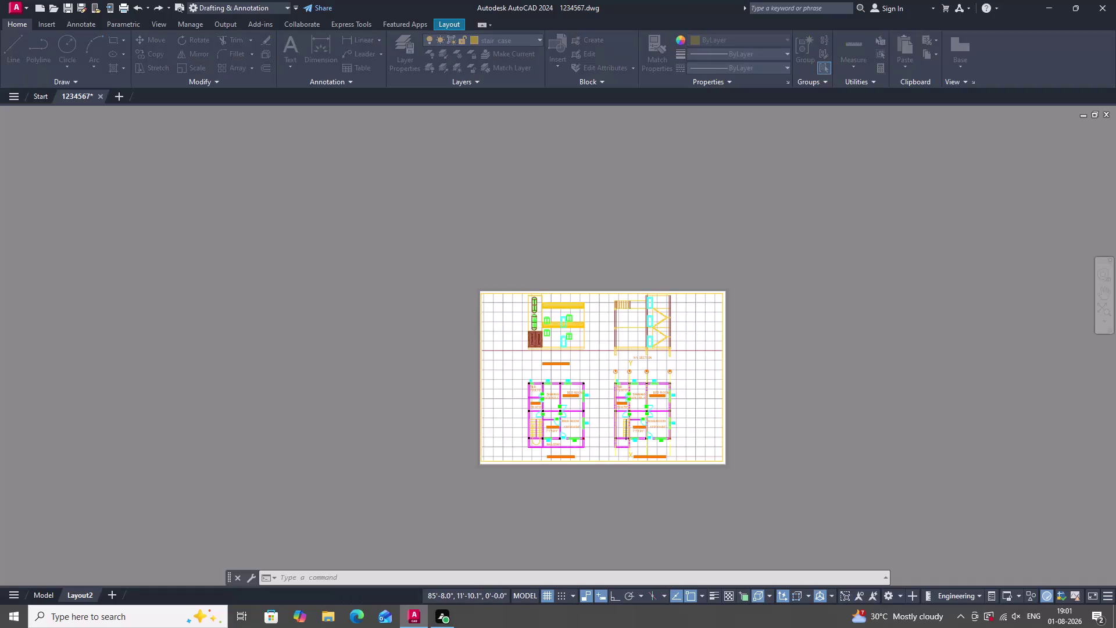
Preview the Layout2 plot, cancel printing, and return to model space.
click(378, 463)
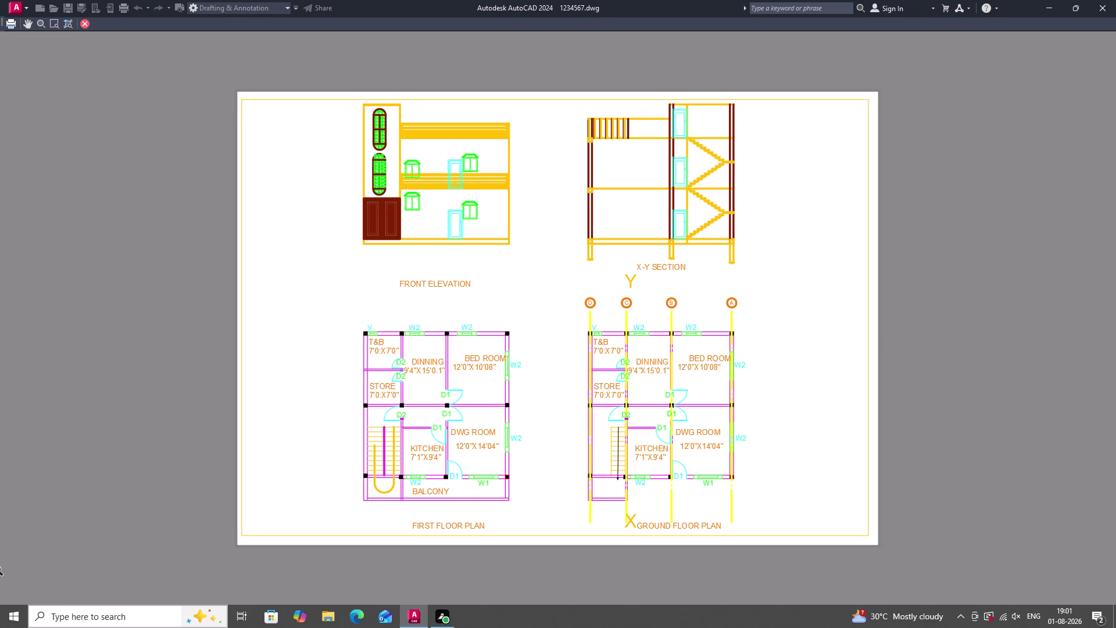
key(Escape)
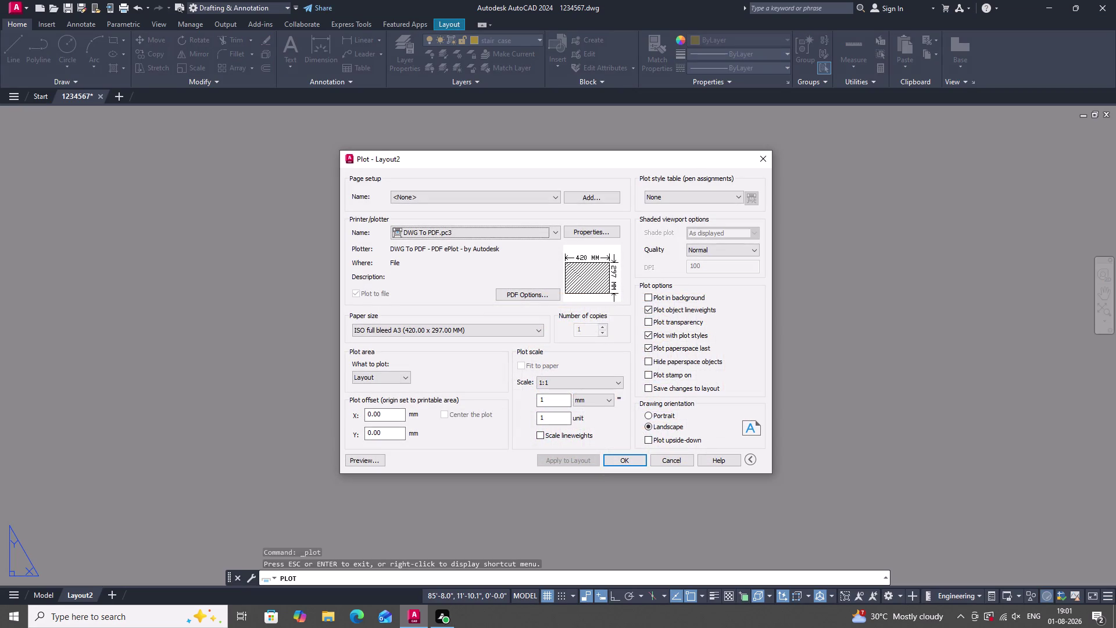
click(765, 155)
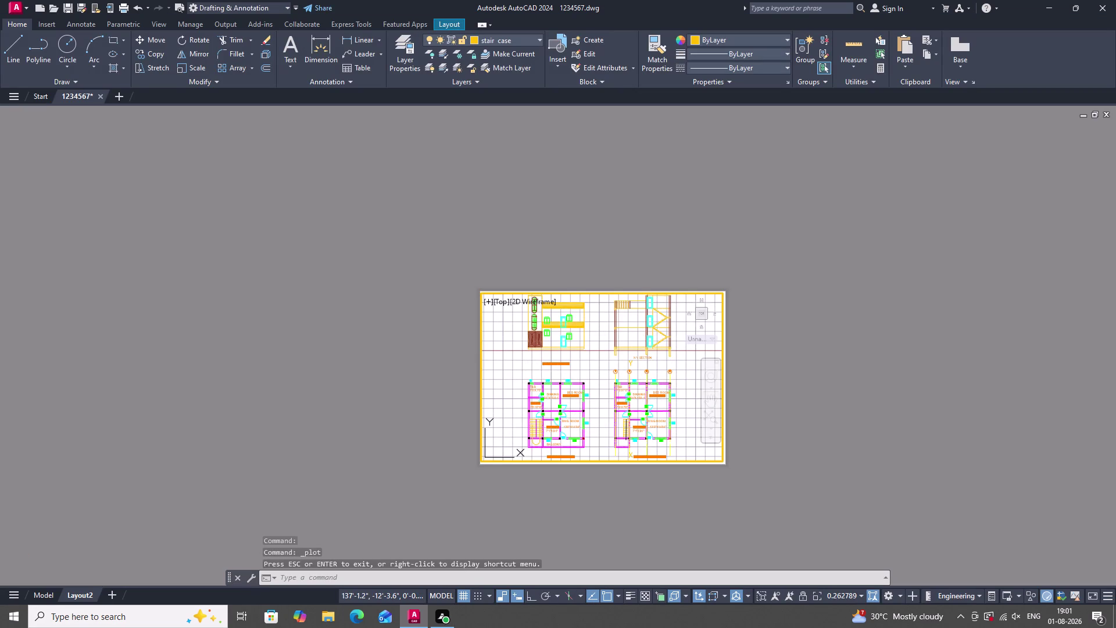
click(45, 592)
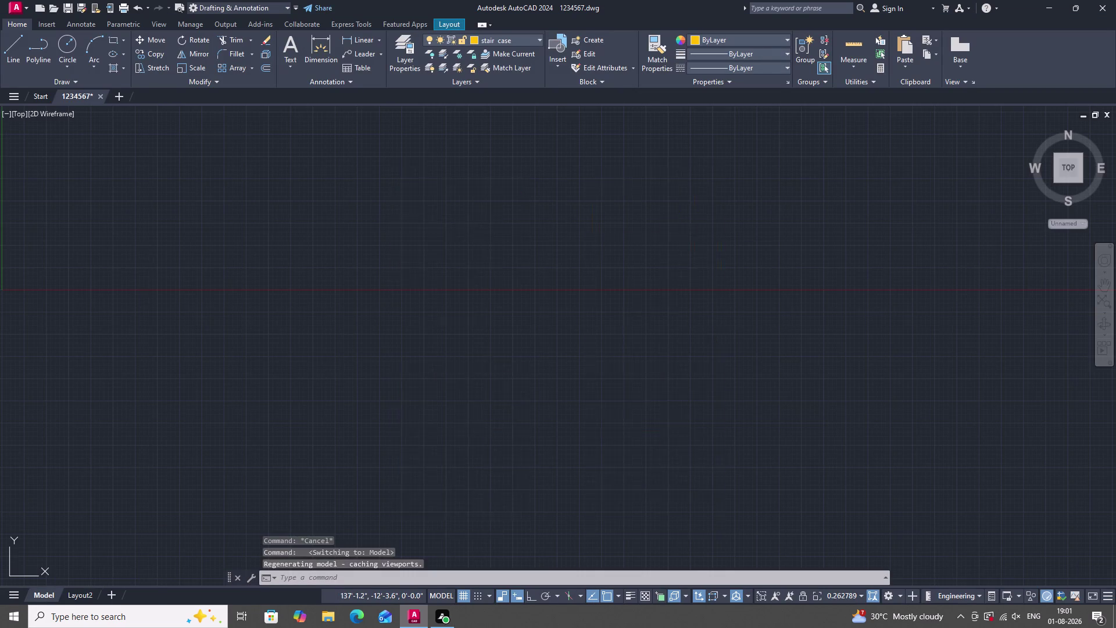
Open the Layer Properties Manager and select the DOOR layer.
click(407, 58)
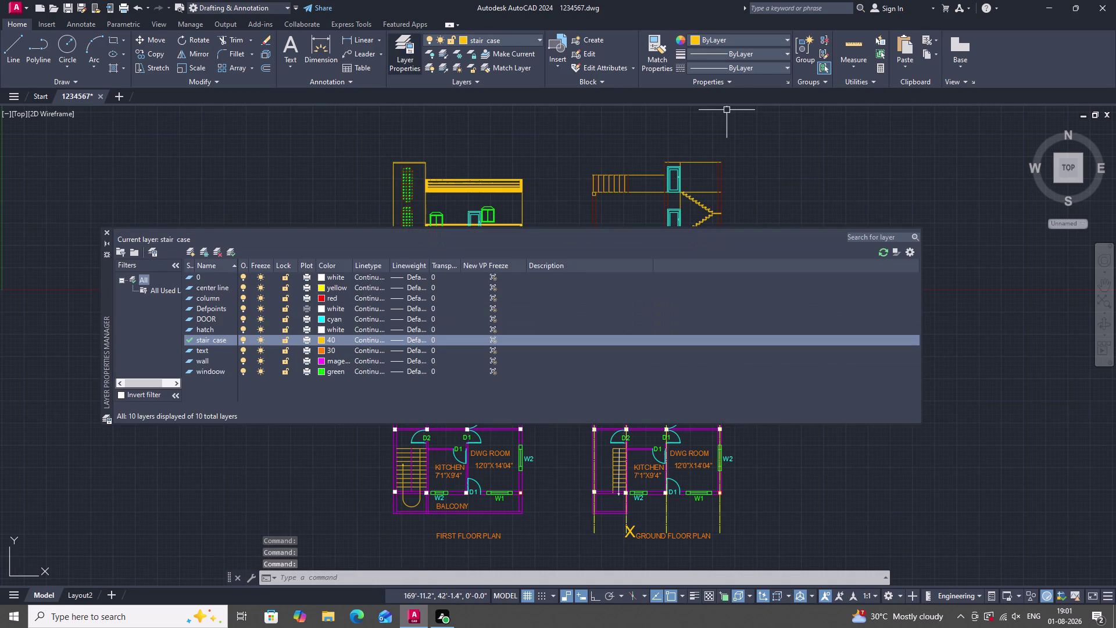
scroll(down, 3)
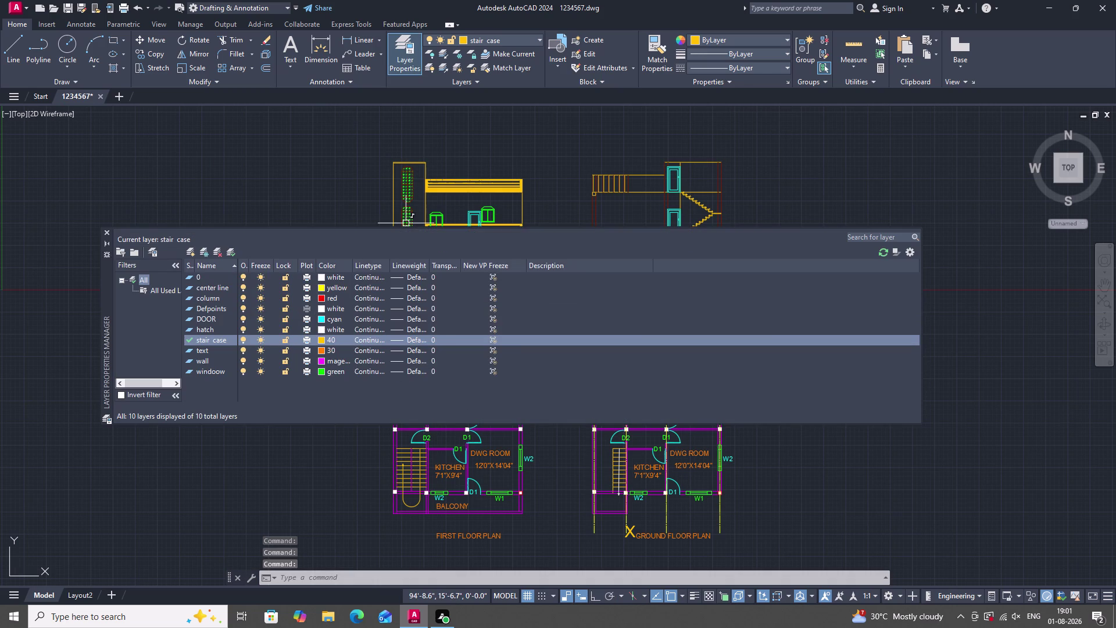
scroll(down, 3)
scroll(up, 3)
scroll(up, 3)
scroll(up, 3)
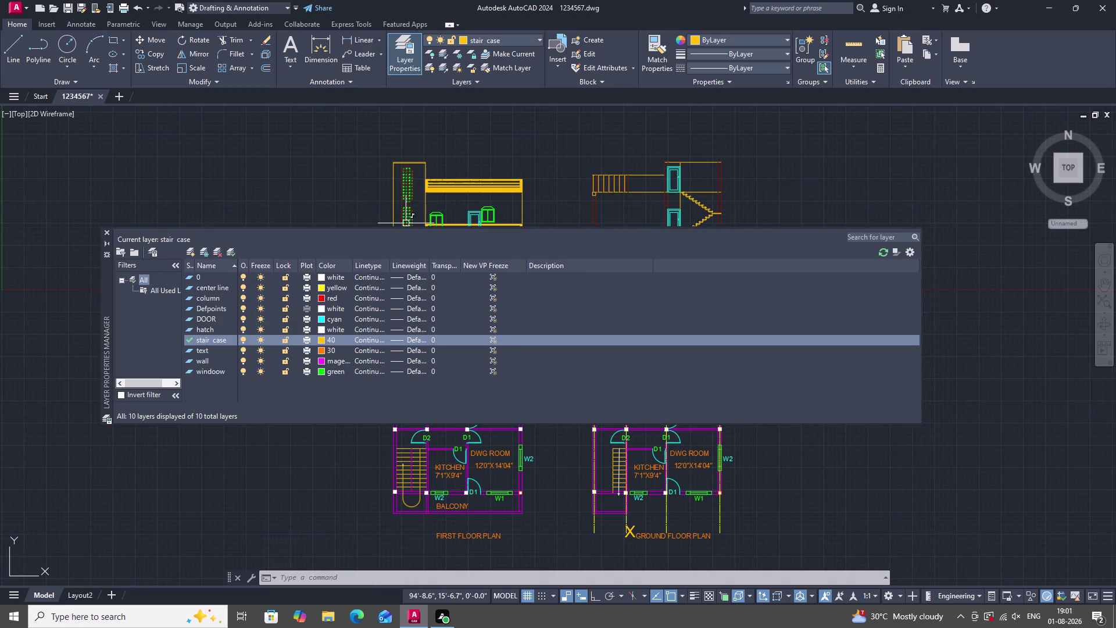
click(304, 319)
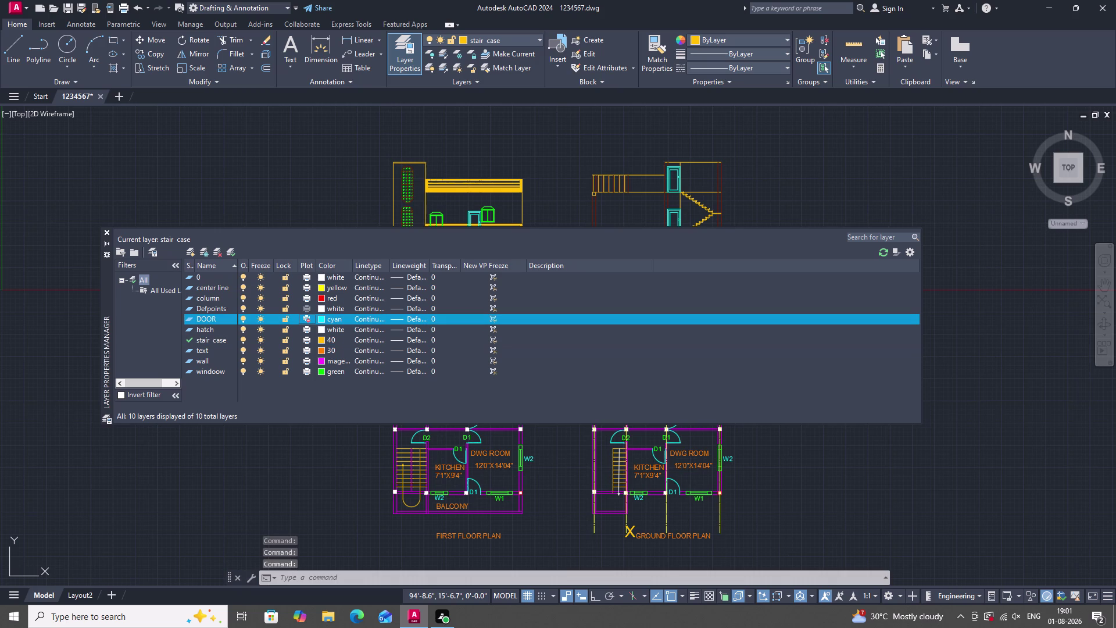
click(306, 319)
scroll(down, 3)
scroll(up, 3)
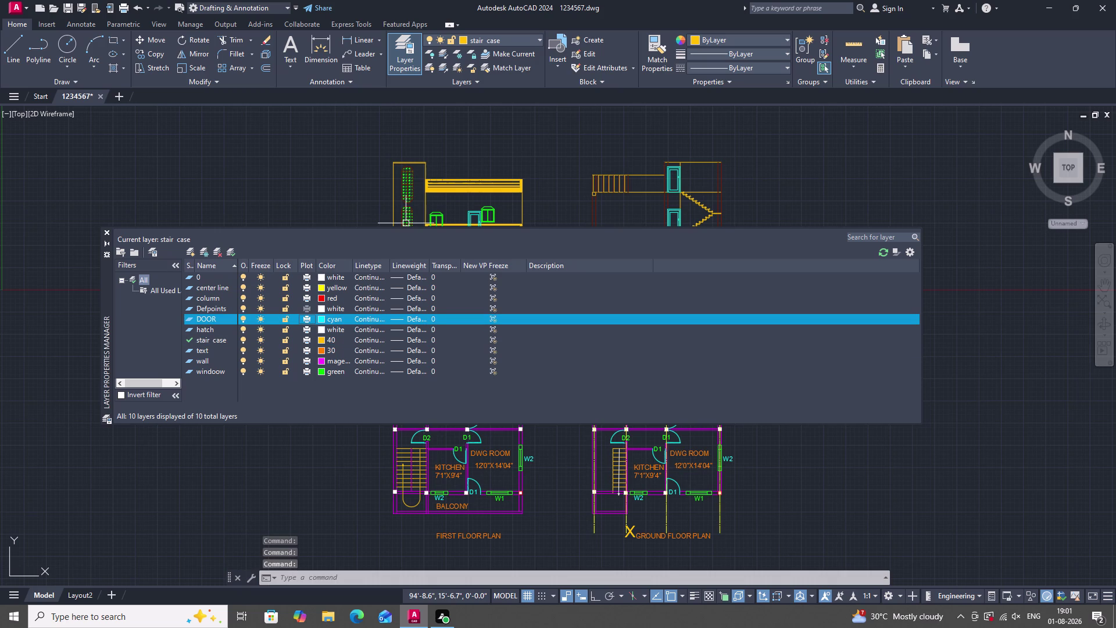
Review layers 0, center line and column, then close the layer manager.
click(306, 276)
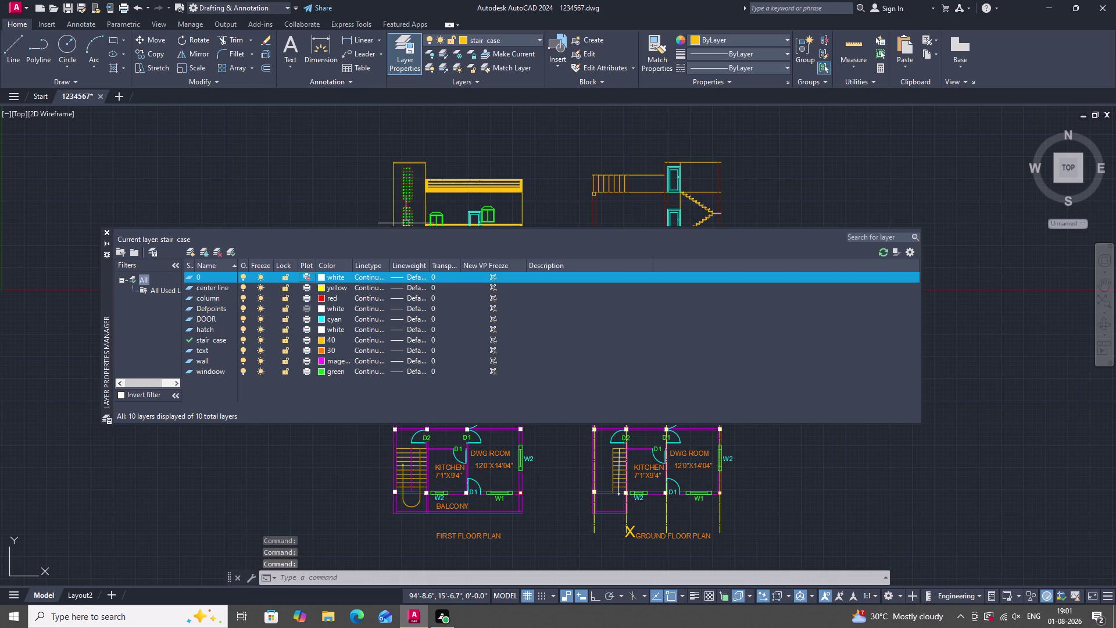
click(306, 287)
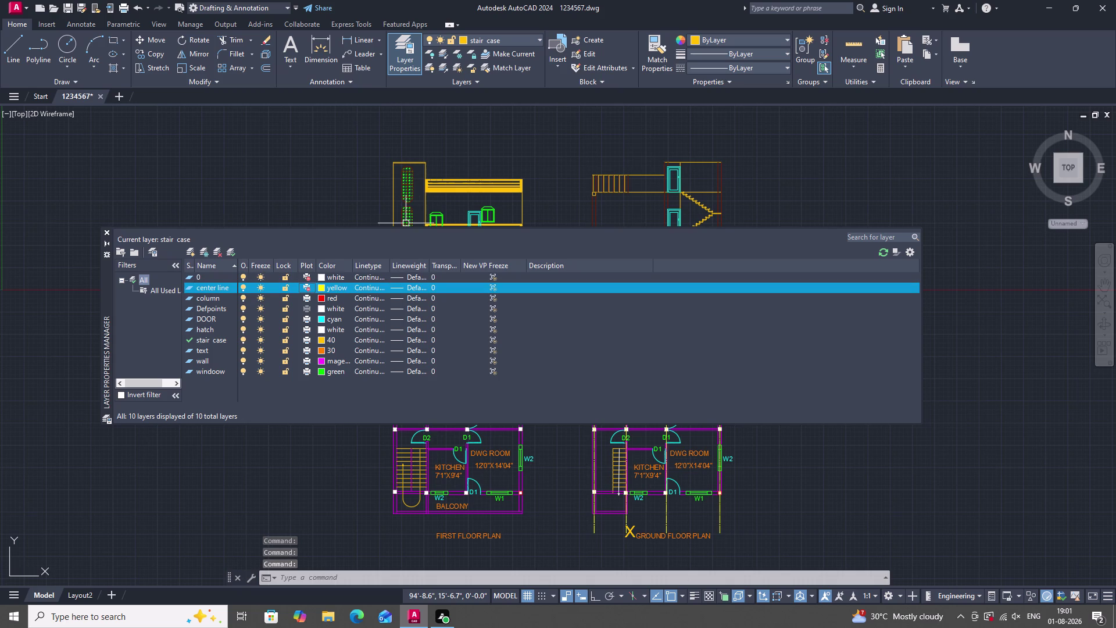
click(305, 283)
click(308, 294)
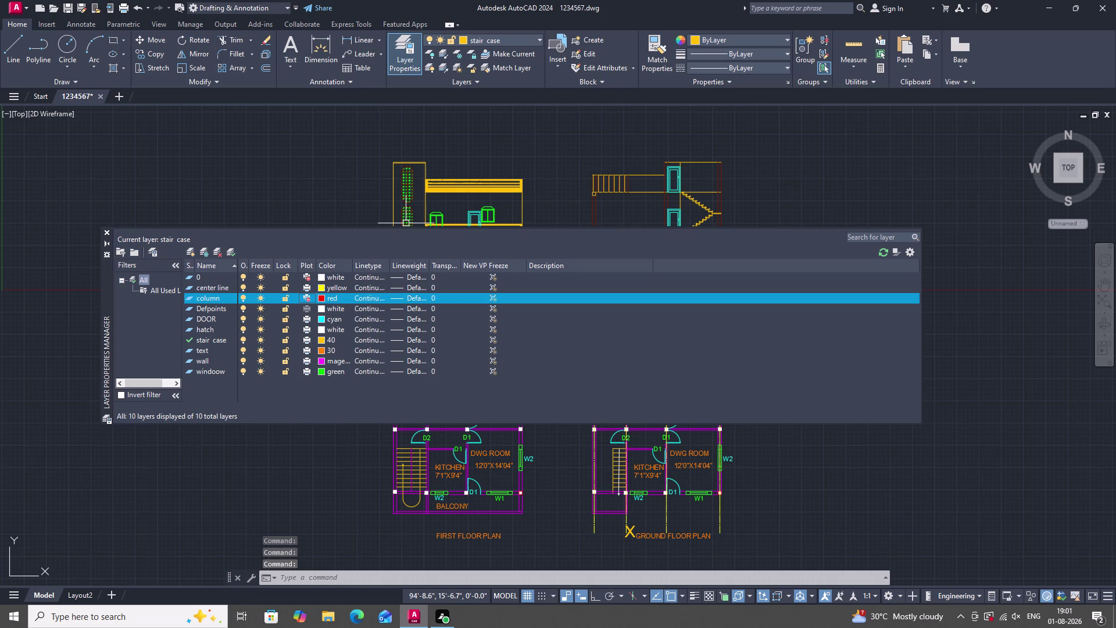
click(306, 297)
scroll(down, 3)
scroll(up, 3)
scroll(down, 3)
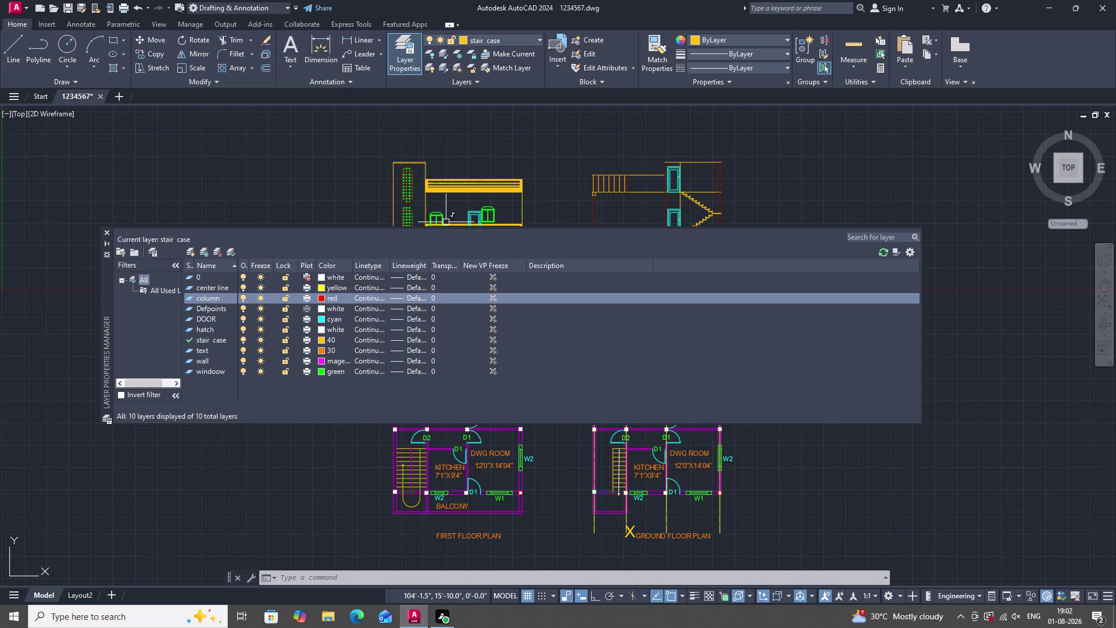
click(493, 286)
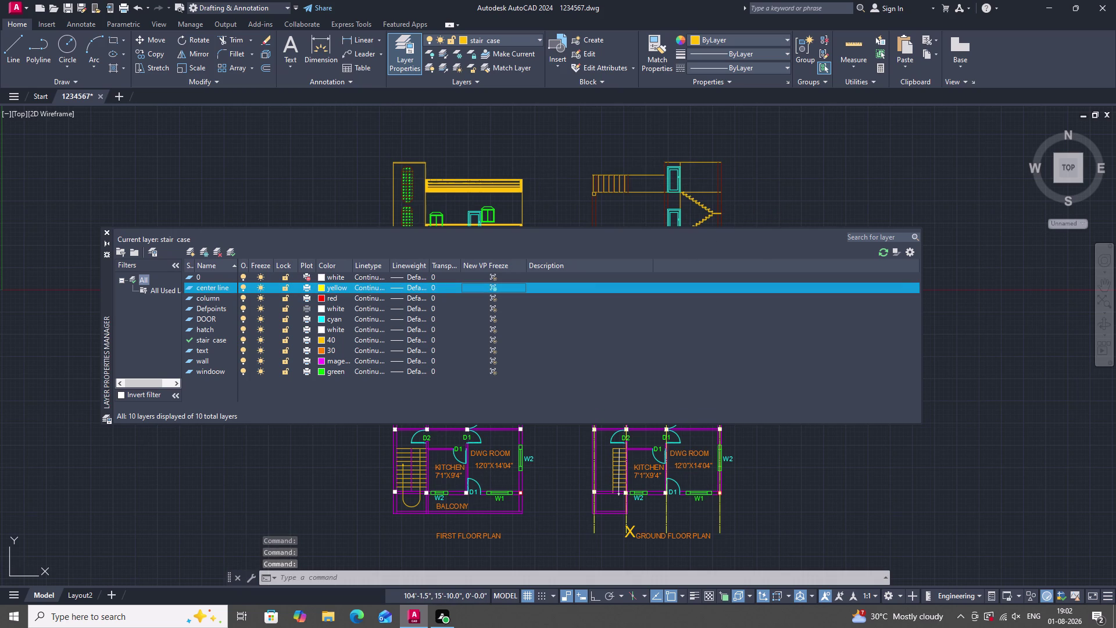
click(493, 286)
scroll(down, 3)
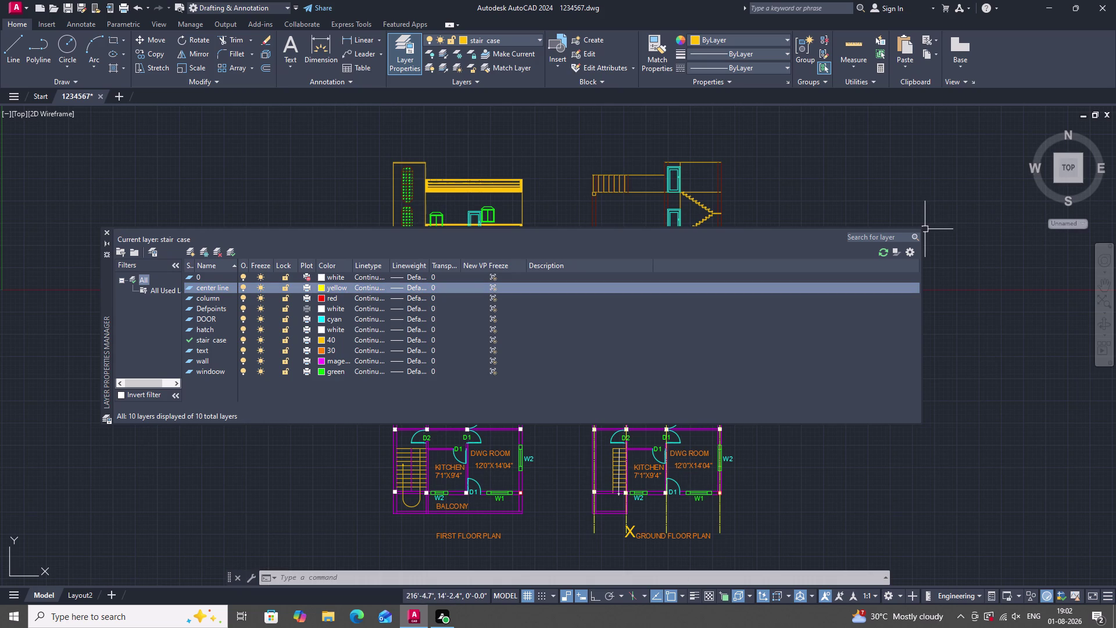
click(105, 231)
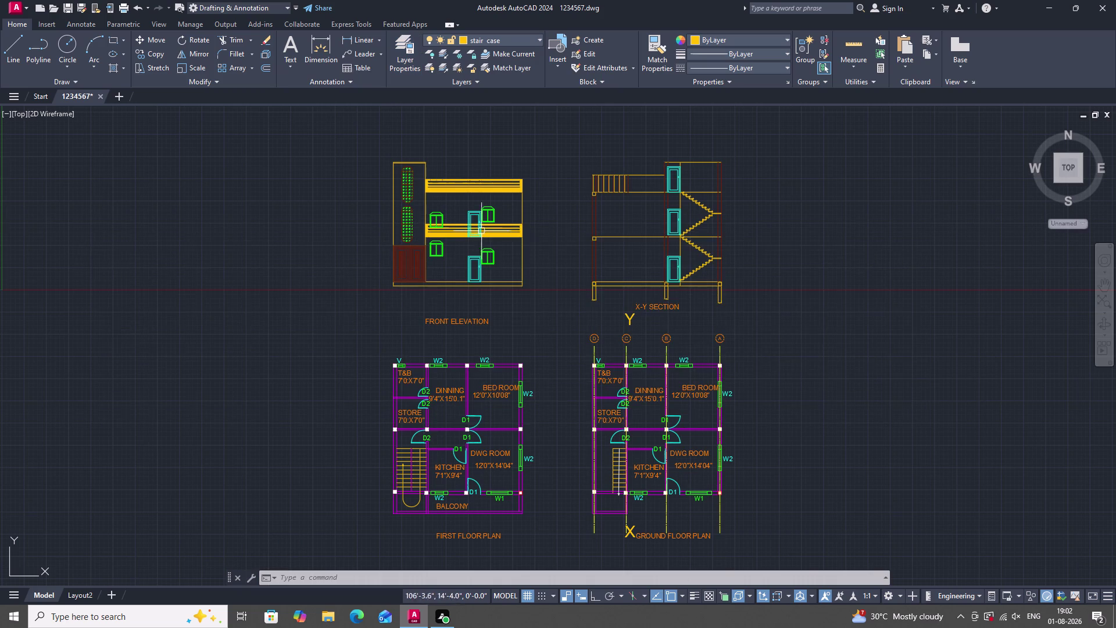
Set the elevation's floor slab bands to ByLayer lineweight.
scroll(up, 3)
scroll(up, 3)
drag(480, 321, 475, 314)
click(409, 223)
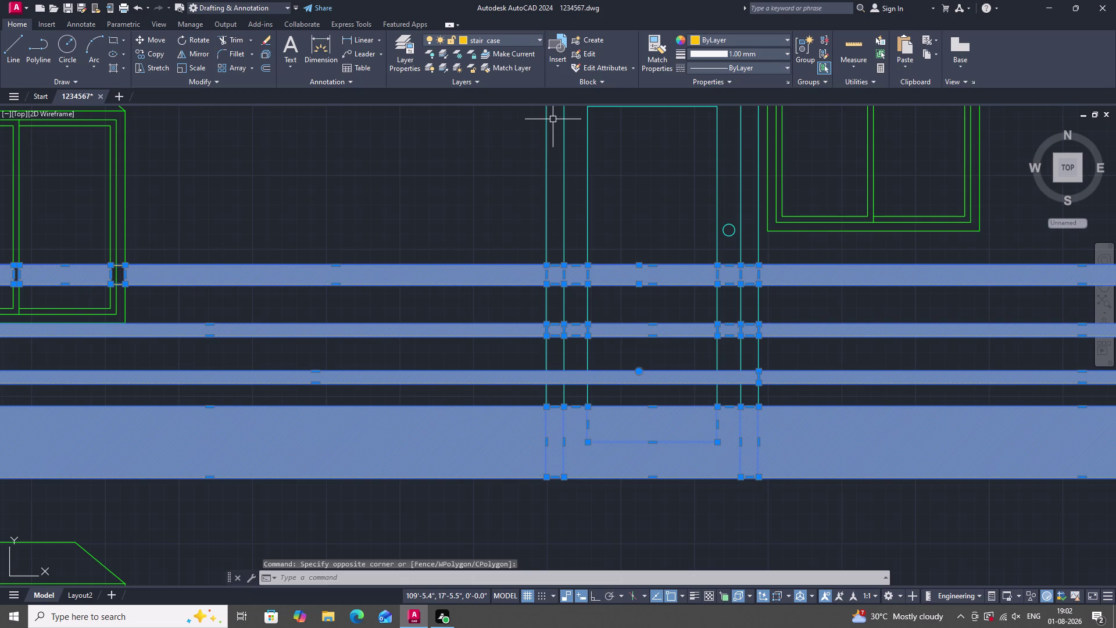
click(757, 52)
scroll(up, 3)
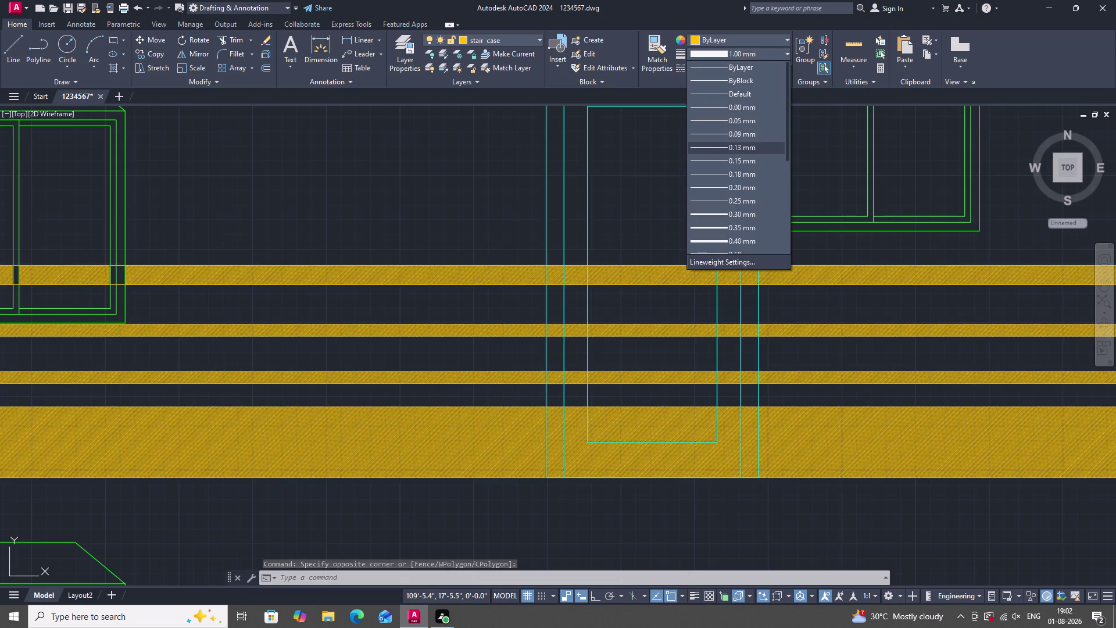
scroll(up, 3)
click(747, 68)
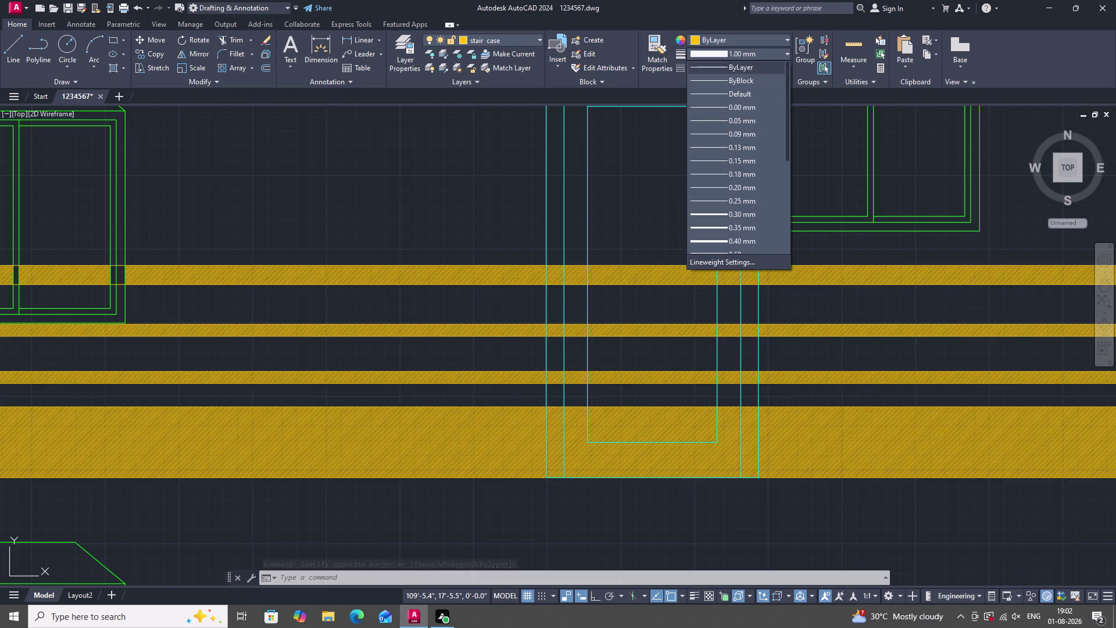
scroll(down, 3)
scroll(up, 3)
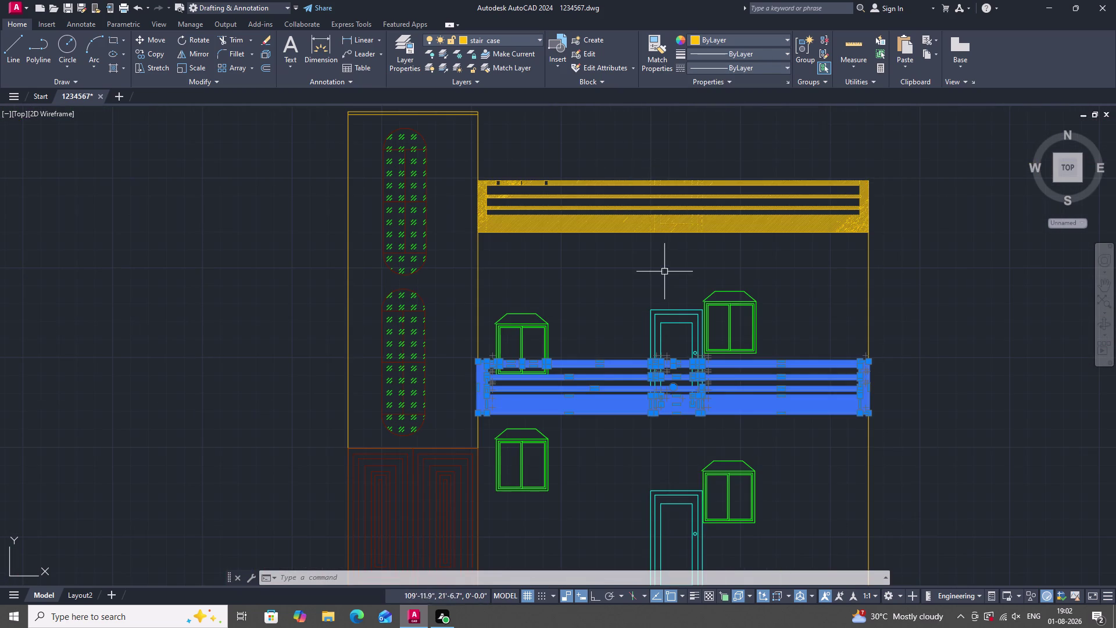
Set the roof slab band to ByLayer lineweight and clear the selection.
drag(666, 271, 666, 261)
click(609, 133)
click(760, 54)
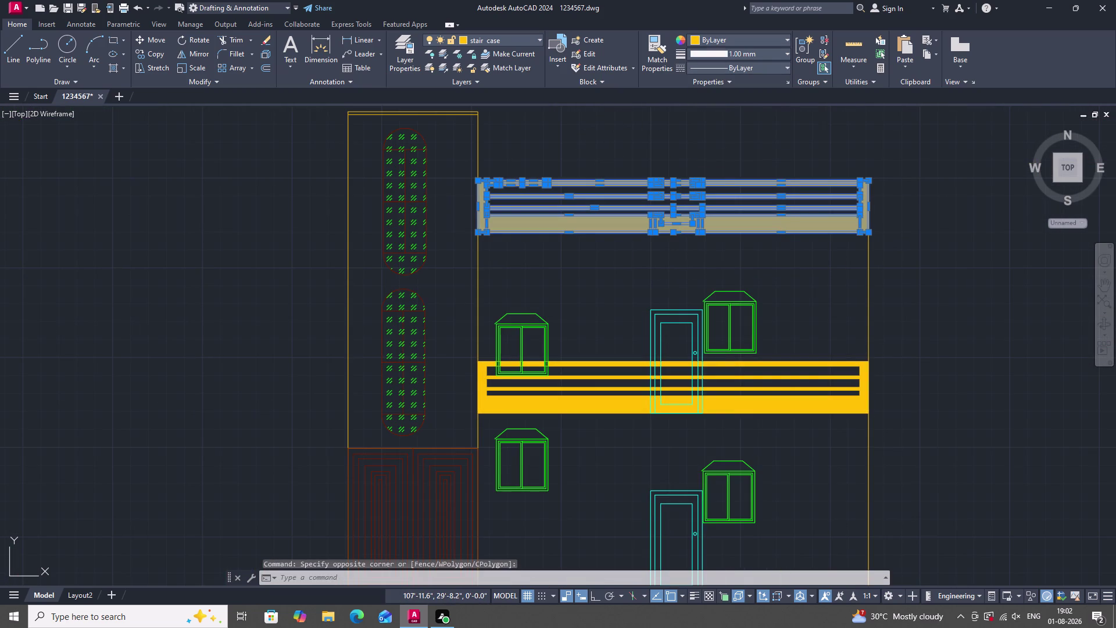
scroll(up, 3)
double_click(747, 66)
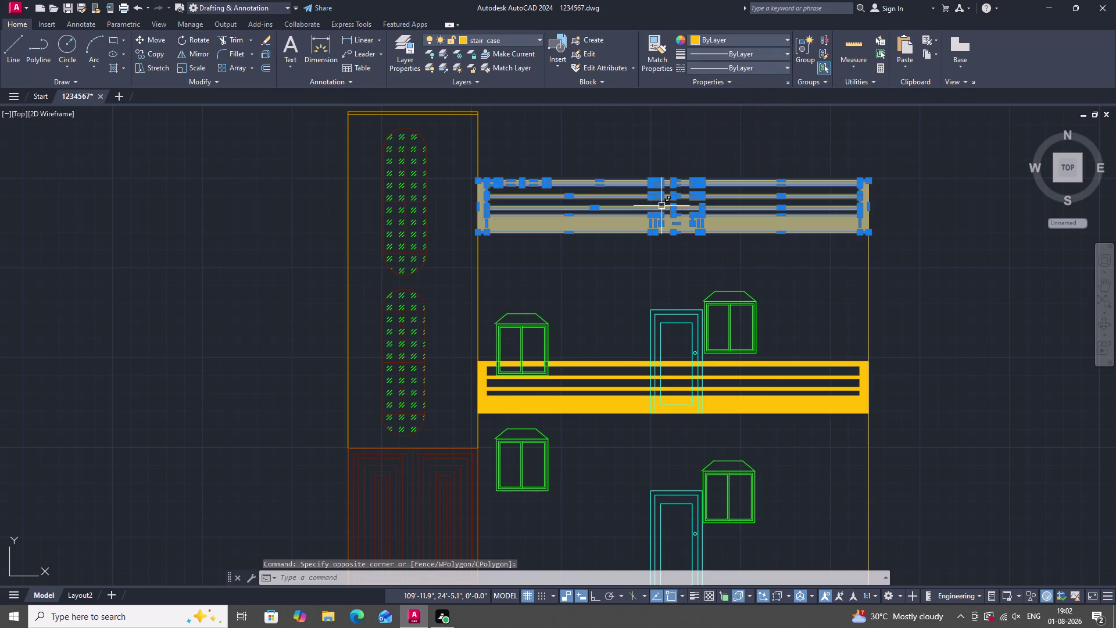
scroll(down, 3)
key(Escape)
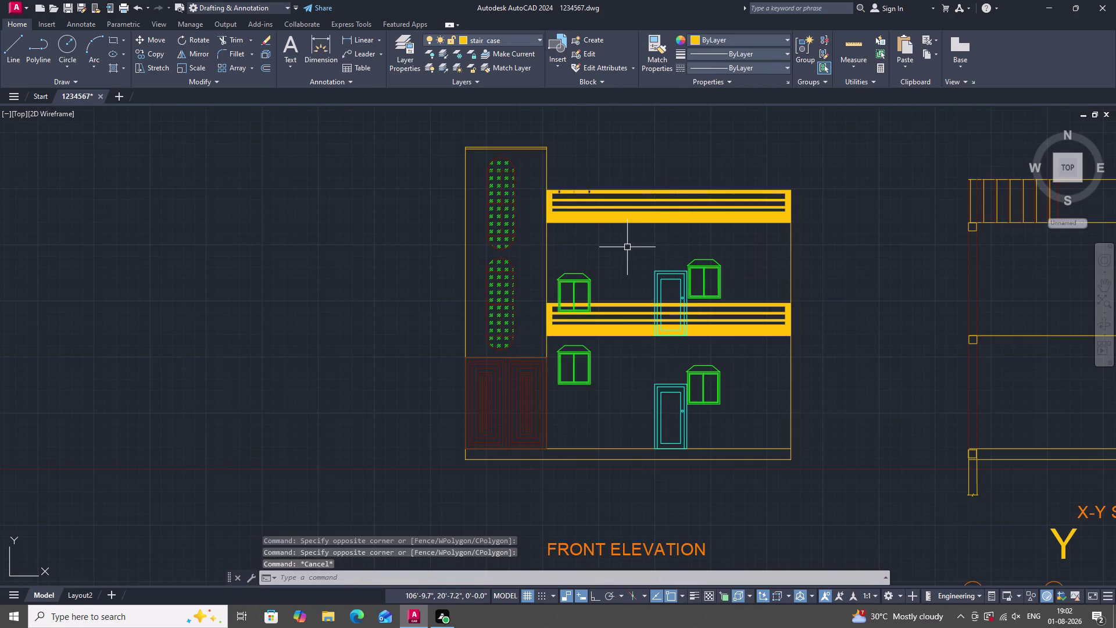
scroll(down, 3)
scroll(down, 3)
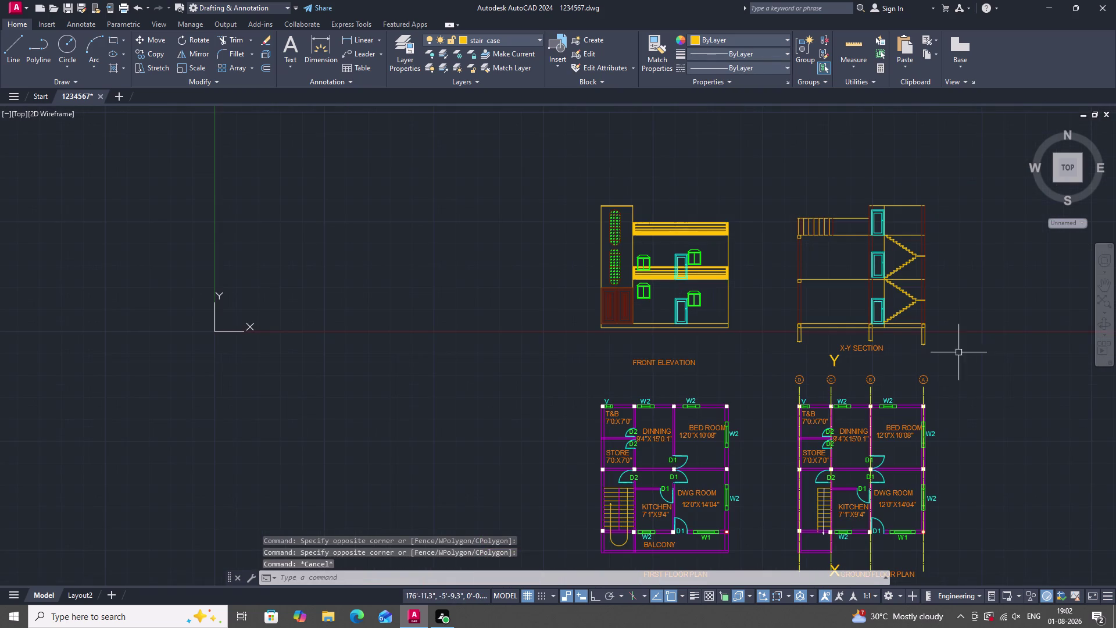
Select X-Y section parts including its column and change a Properties panel setting.
drag(758, 170, 764, 177)
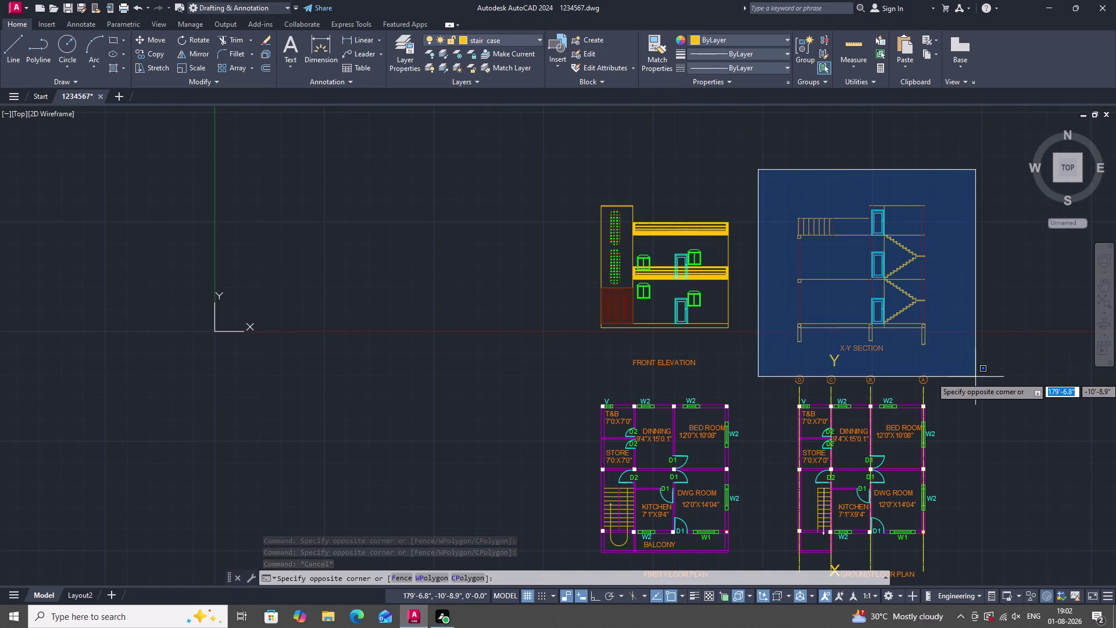
click(982, 342)
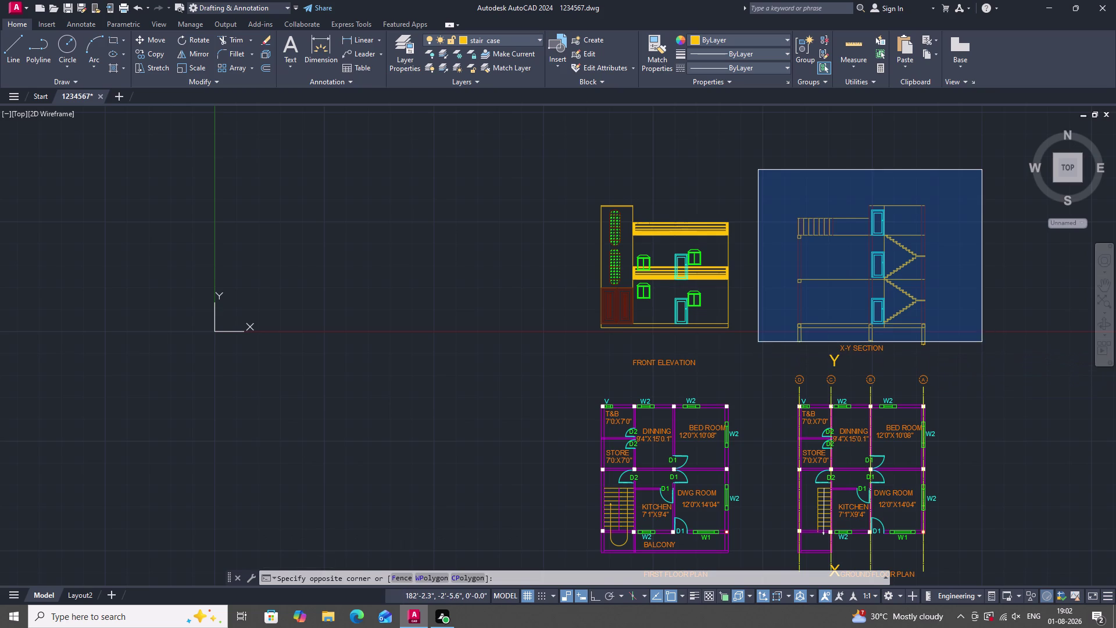
scroll(up, 3)
drag(964, 366, 945, 350)
click(866, 261)
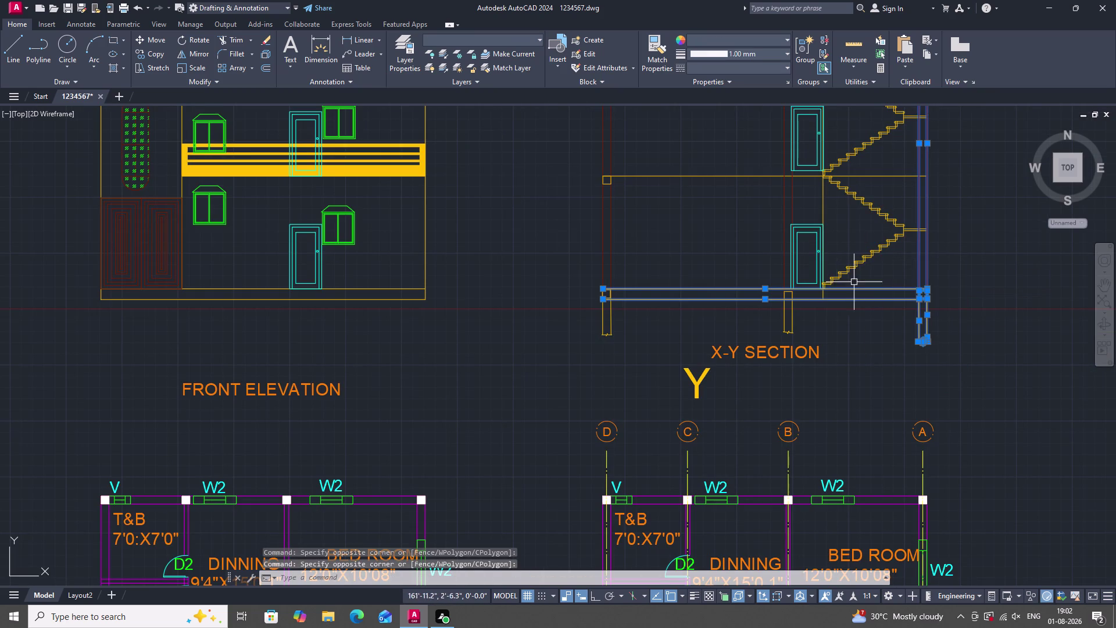
drag(631, 345, 607, 319)
click(542, 245)
drag(810, 339, 801, 334)
click(740, 272)
scroll(down, 3)
scroll(down, 3)
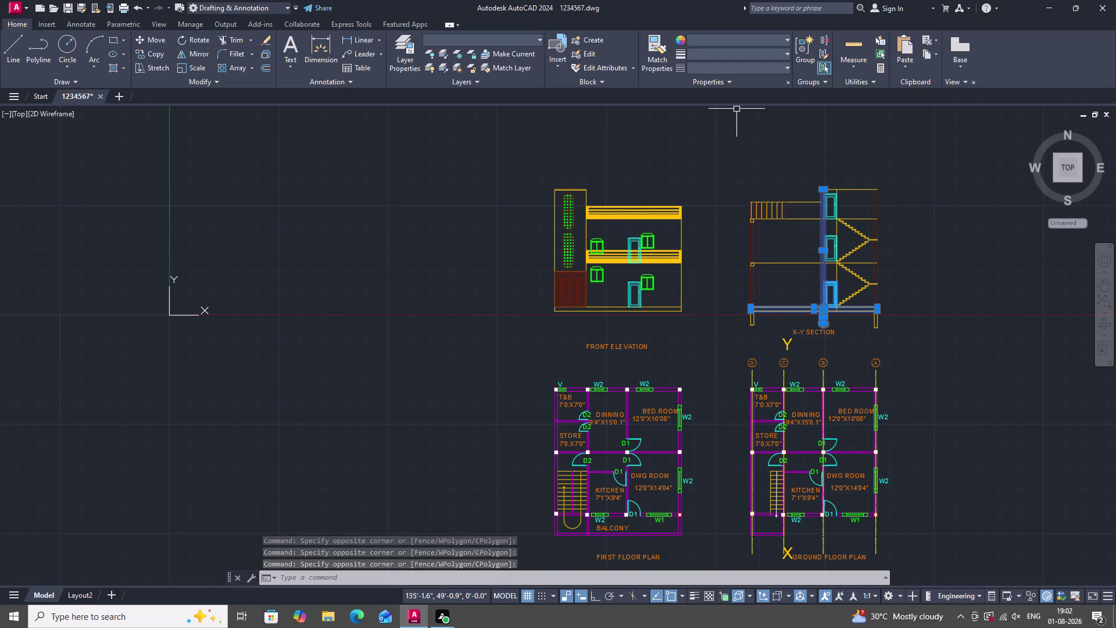
click(770, 53)
double_click(746, 69)
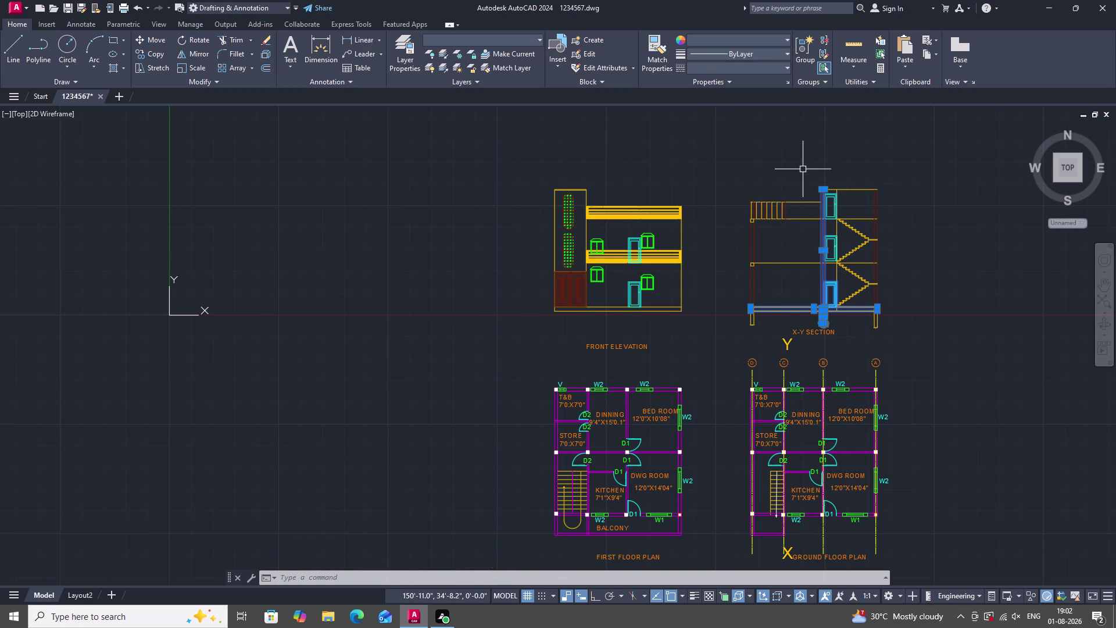
key(Escape)
Reselect the X-Y section and set its linework to ByLayer.
drag(720, 154, 722, 161)
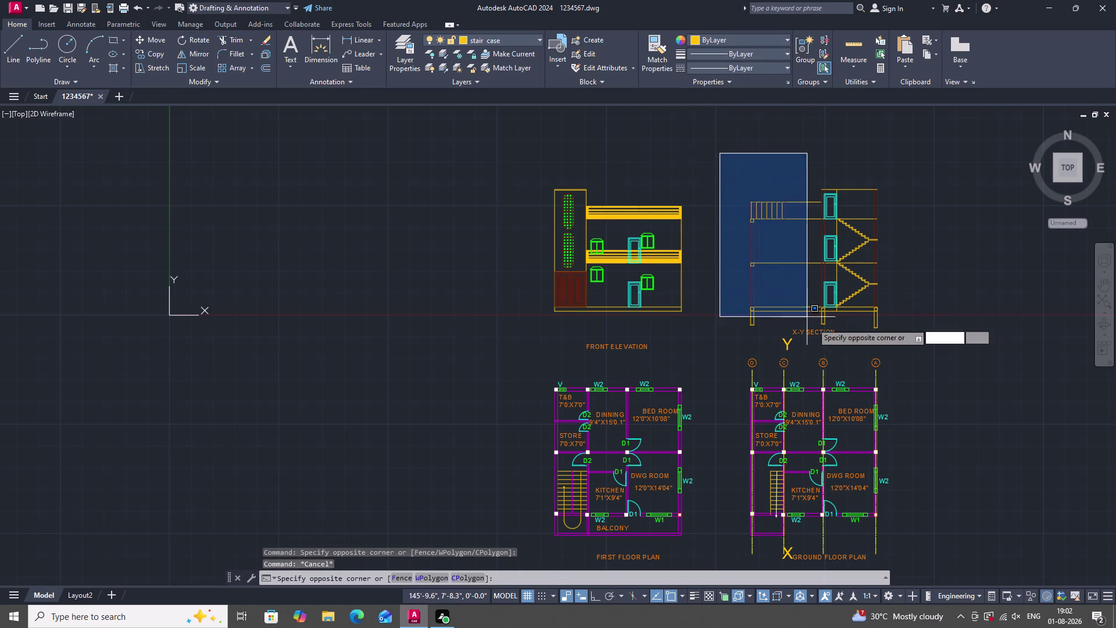
click(971, 341)
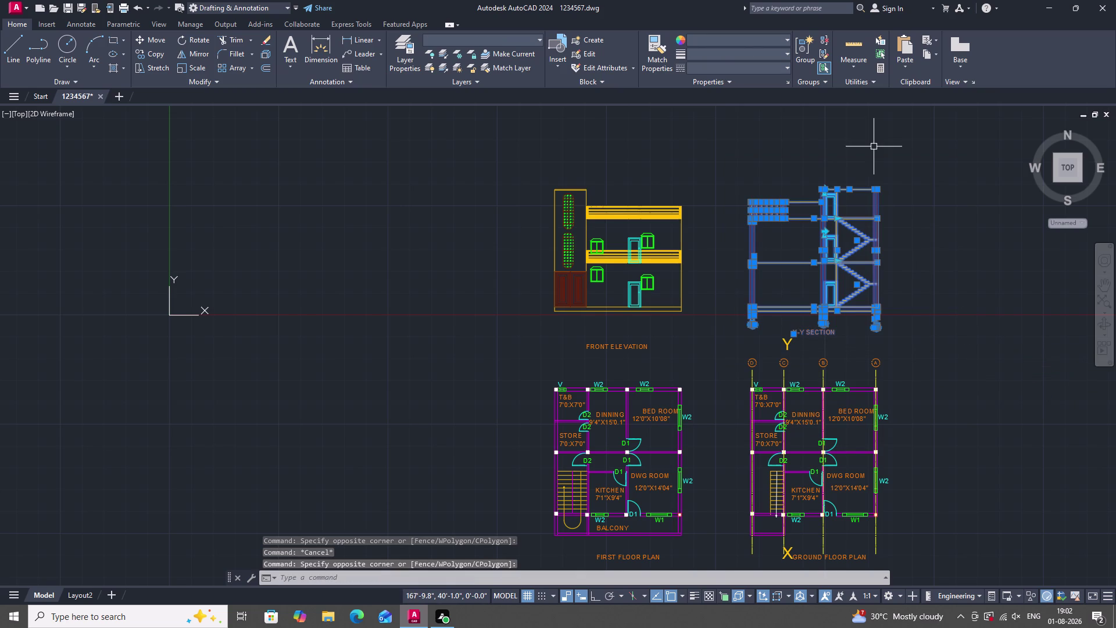
click(758, 51)
double_click(743, 67)
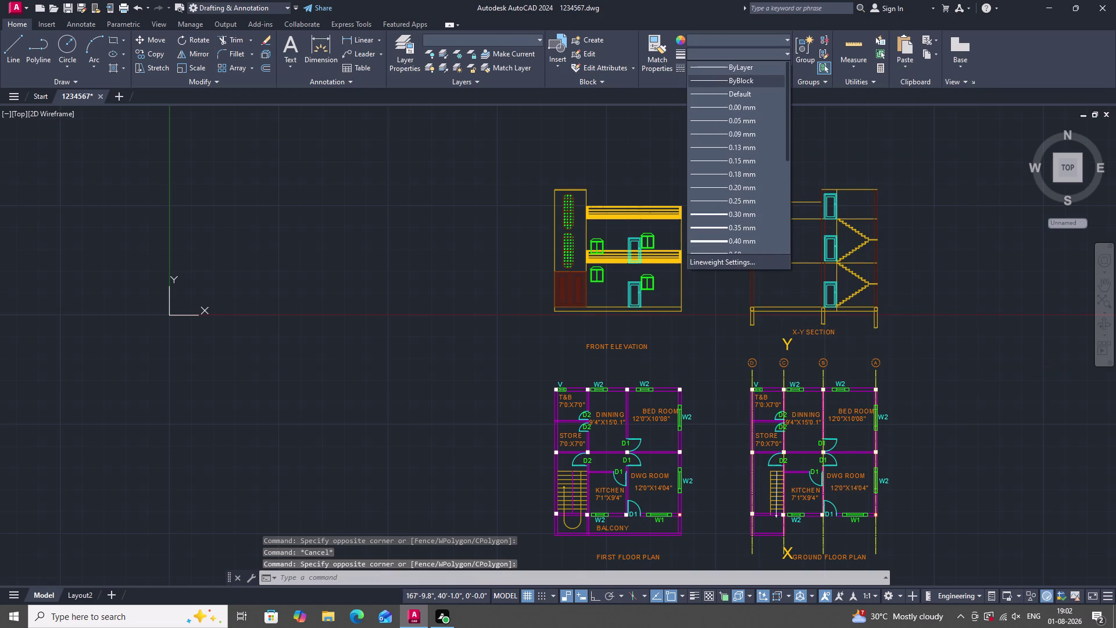
click(746, 65)
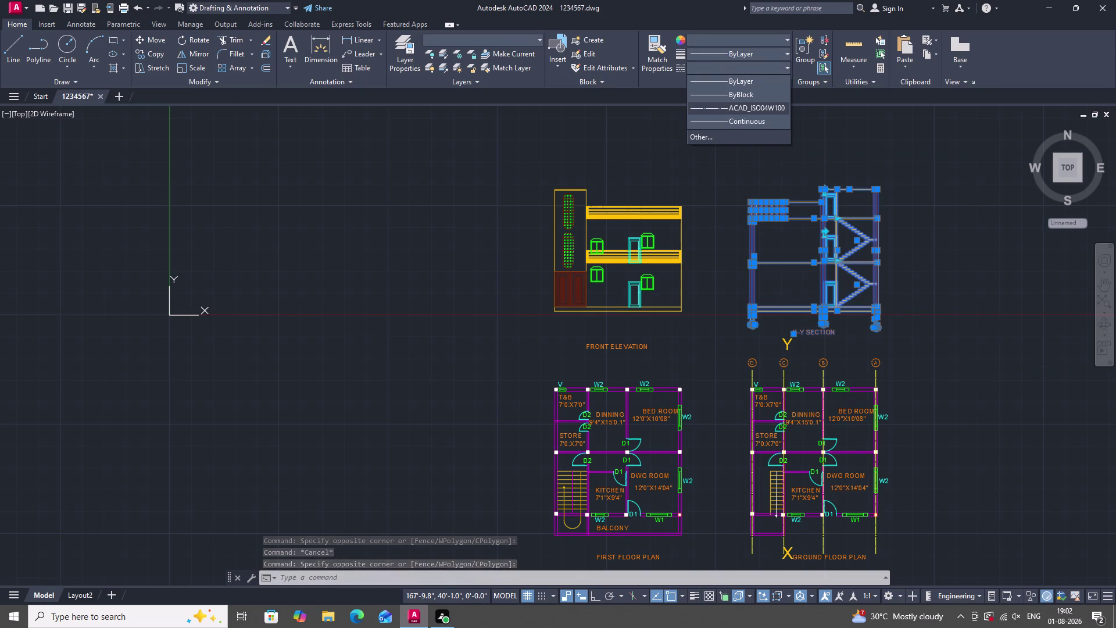
key(Escape)
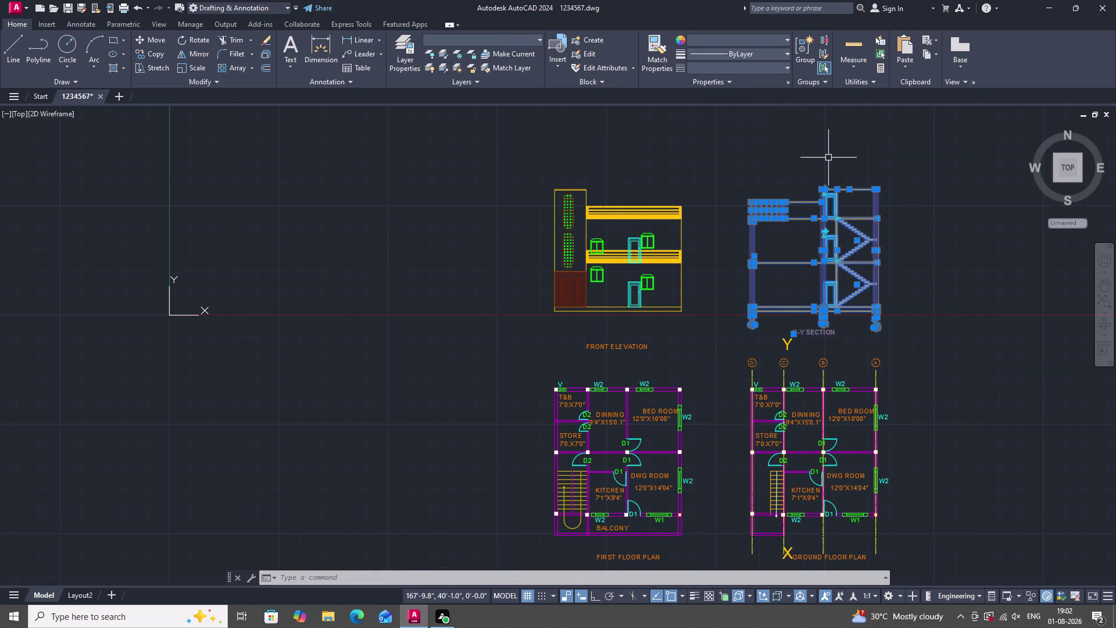
key(Escape)
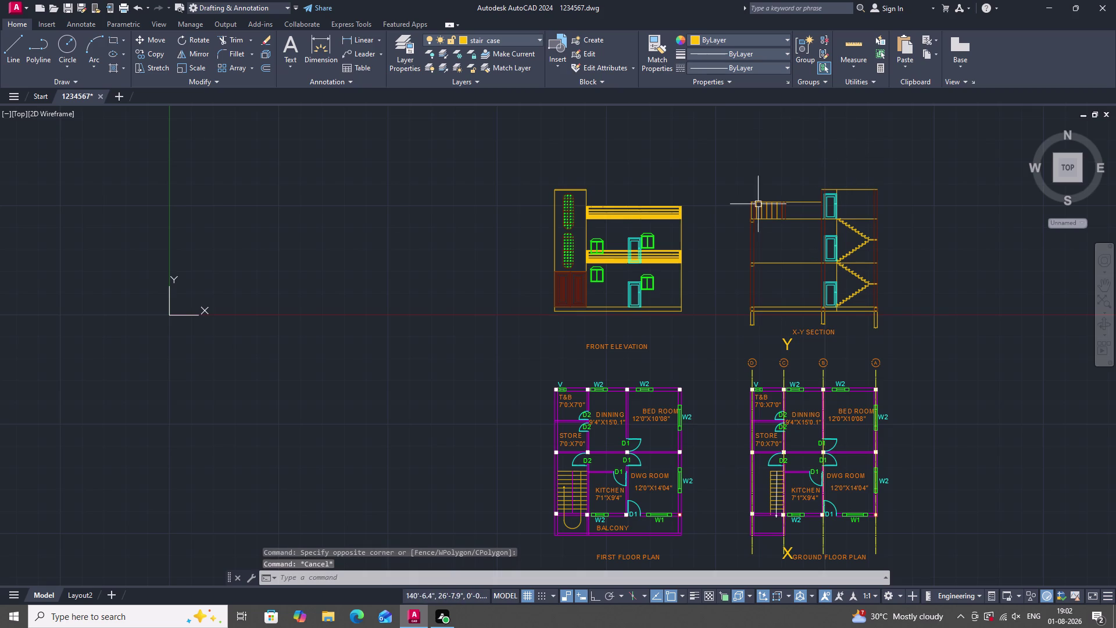
scroll(down, 3)
scroll(up, 3)
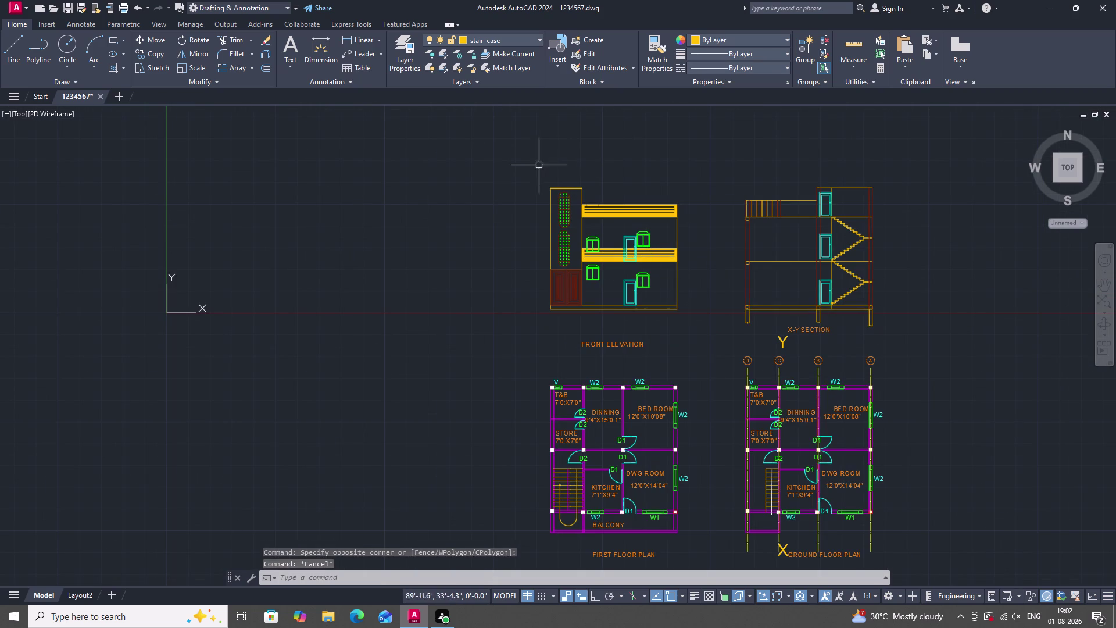
Select the front elevation, check its Properties panel settings, then deselect it.
drag(537, 158, 537, 178)
click(694, 333)
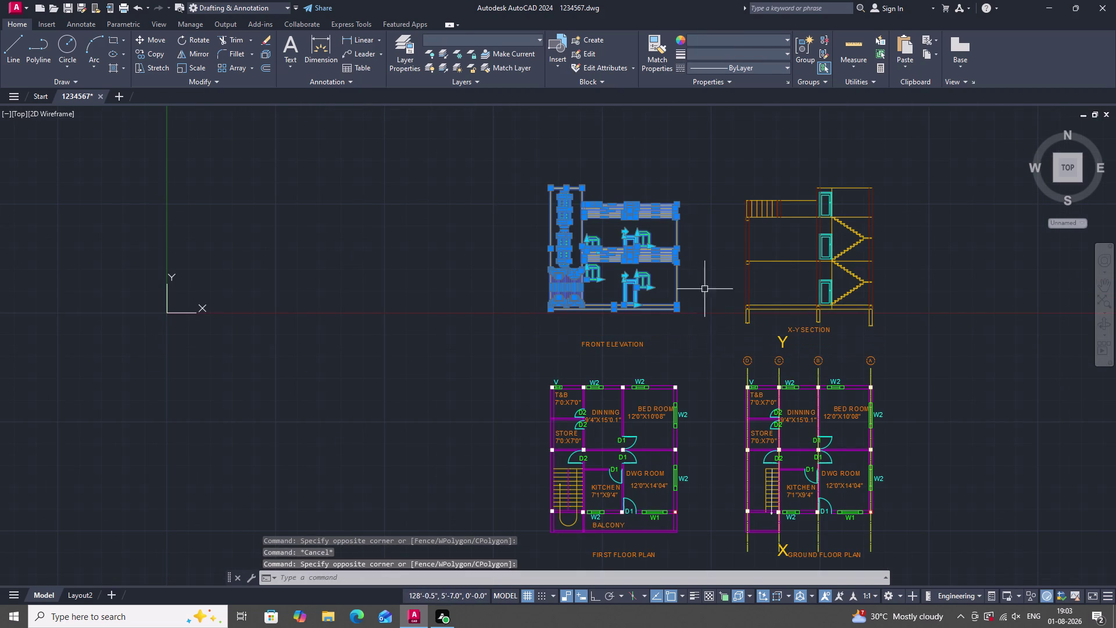
scroll(down, 3)
scroll(up, 3)
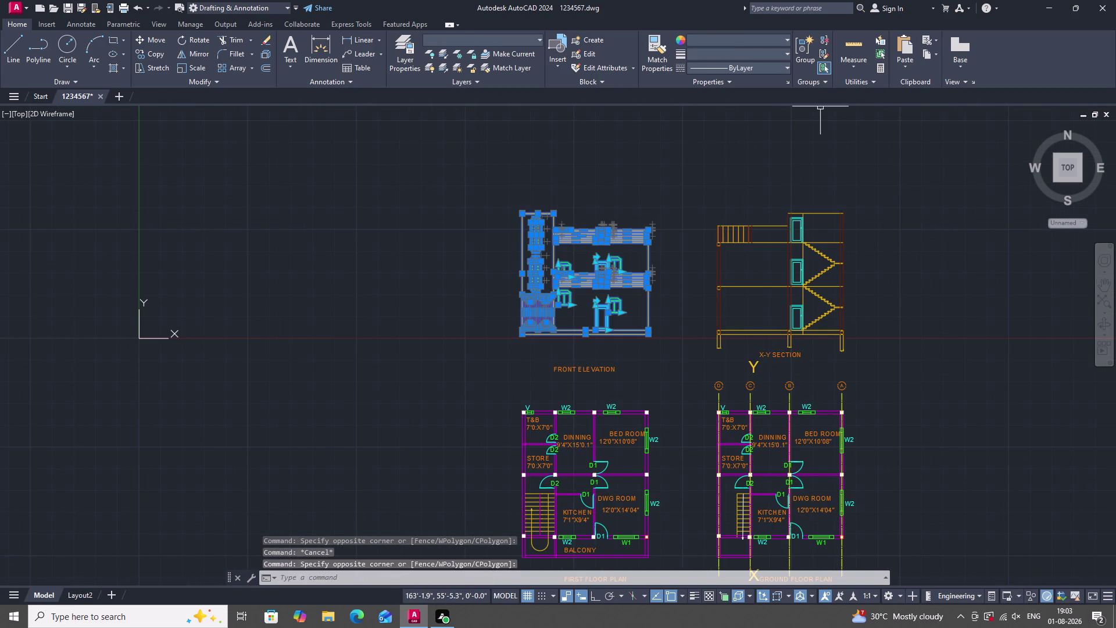
click(782, 52)
click(752, 70)
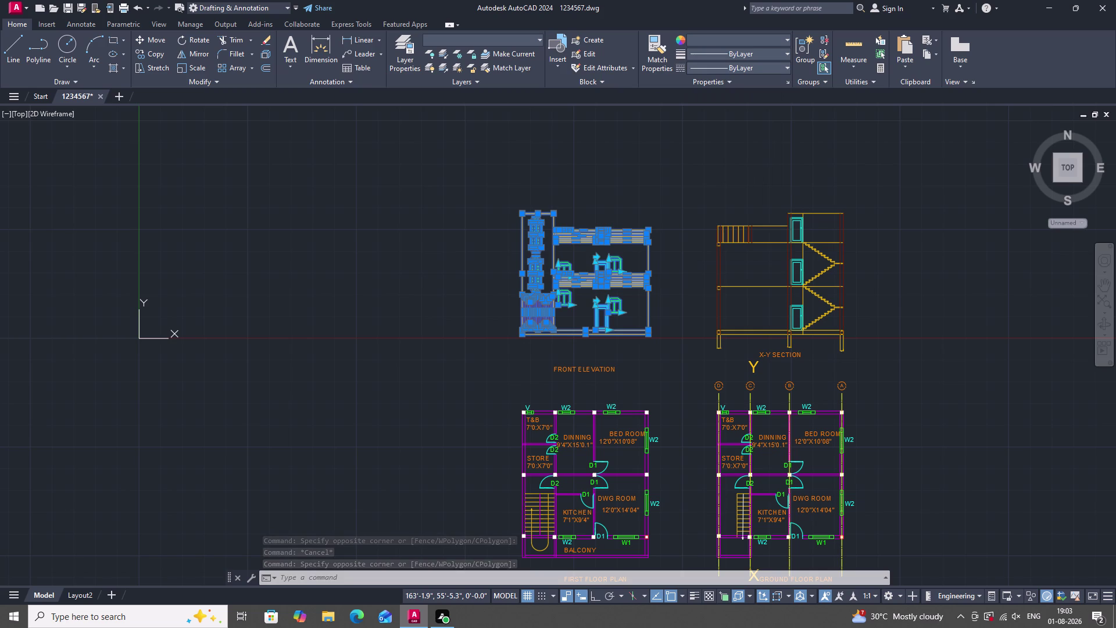
key(Escape)
scroll(down, 3)
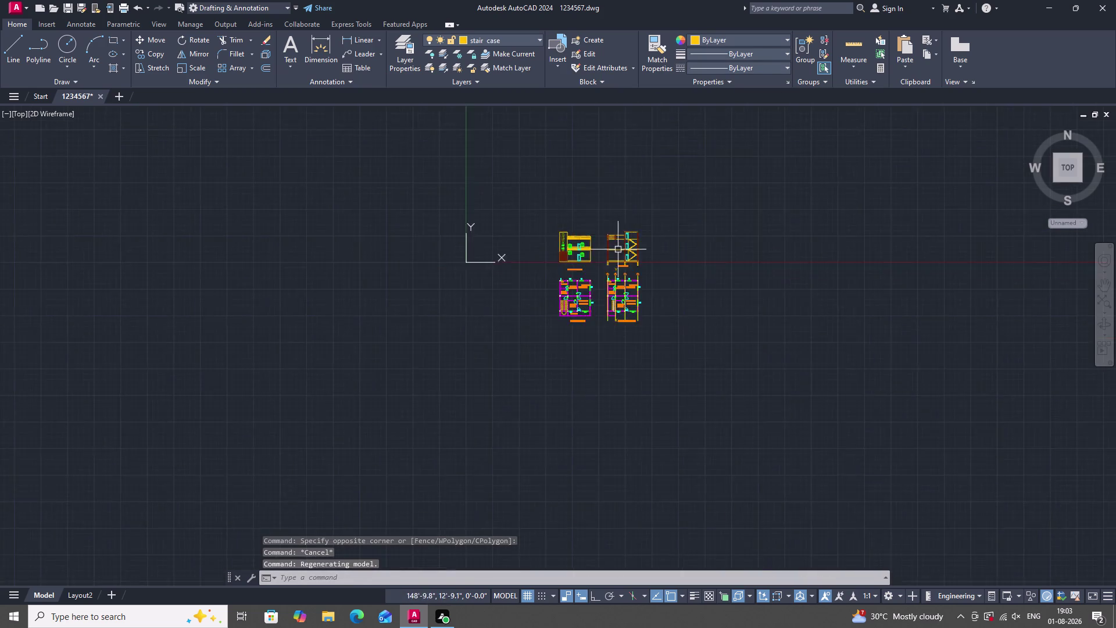
scroll(up, 3)
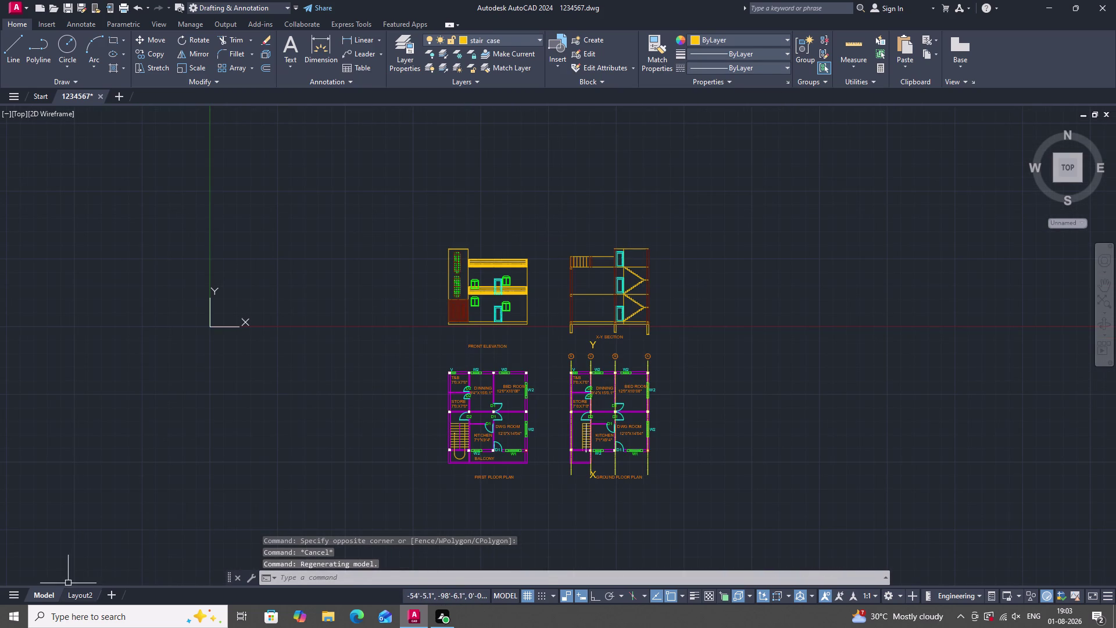
Switch to the Layout2 sheet and make its viewport active.
double_click(81, 596)
scroll(down, 3)
scroll(up, 3)
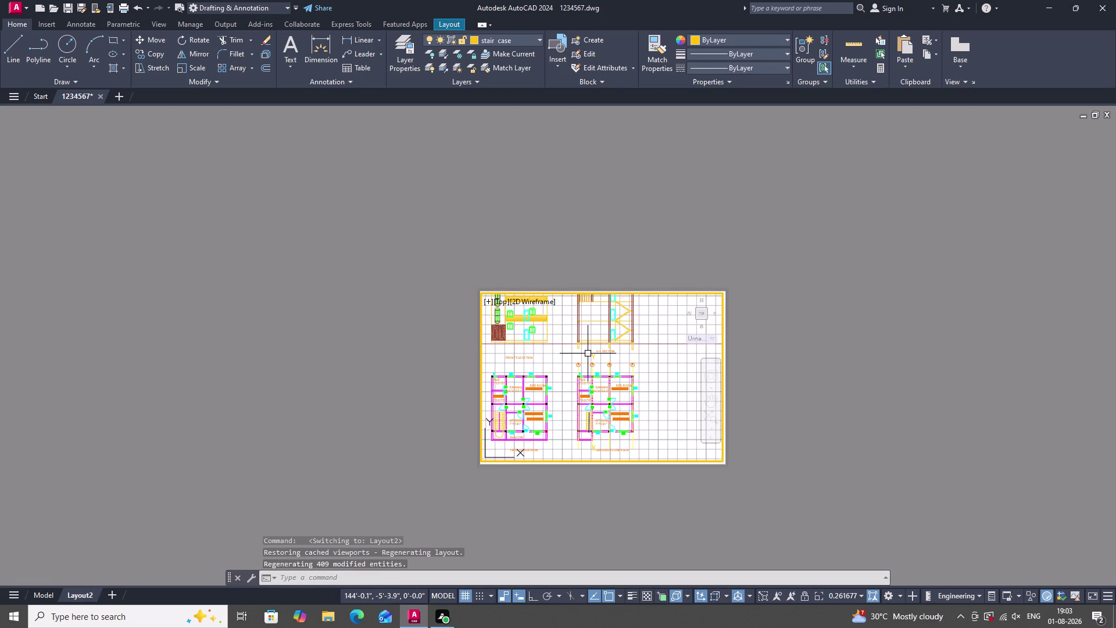
scroll(down, 3)
scroll(up, 3)
scroll(down, 3)
scroll(up, 3)
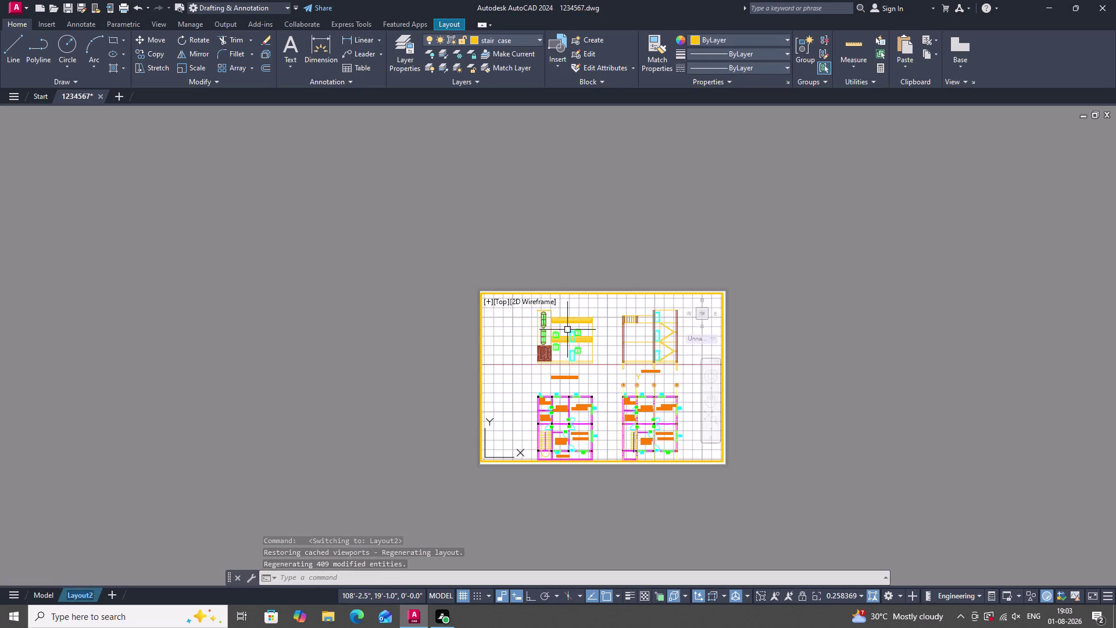
key(ctrl+p)
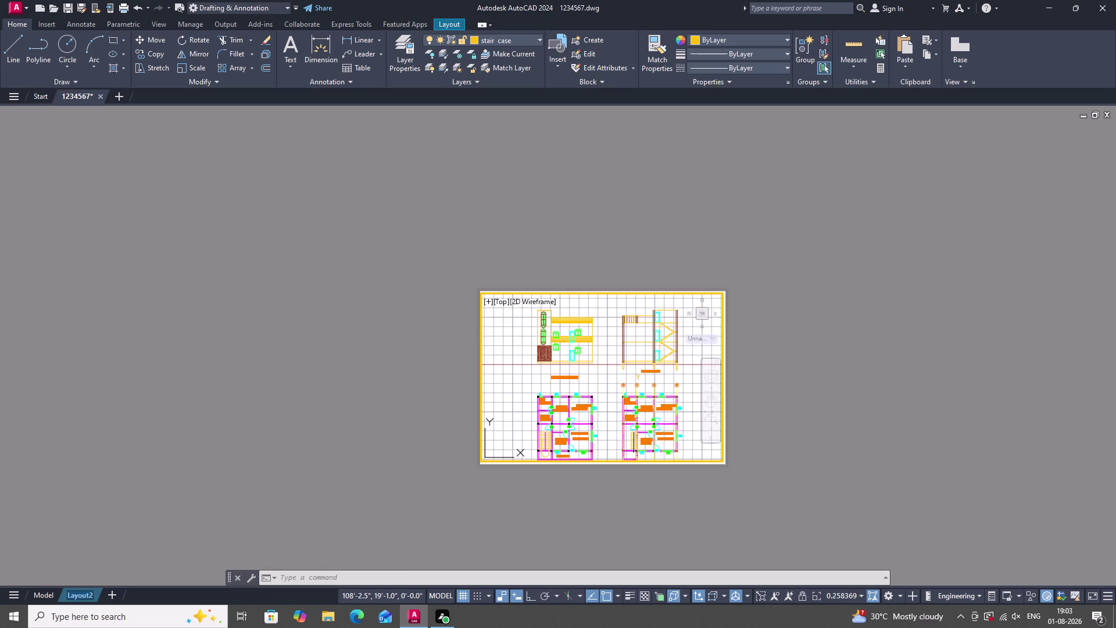
key(Escape)
key(Escape)
key(Escape)
key(Escape)
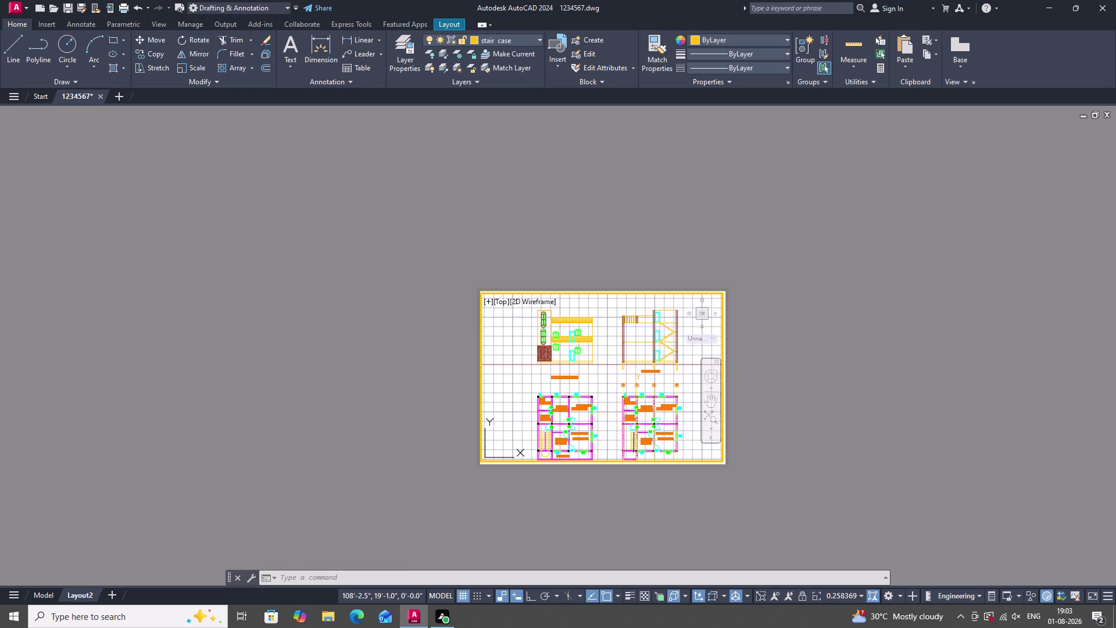
double_click(768, 372)
scroll(down, 3)
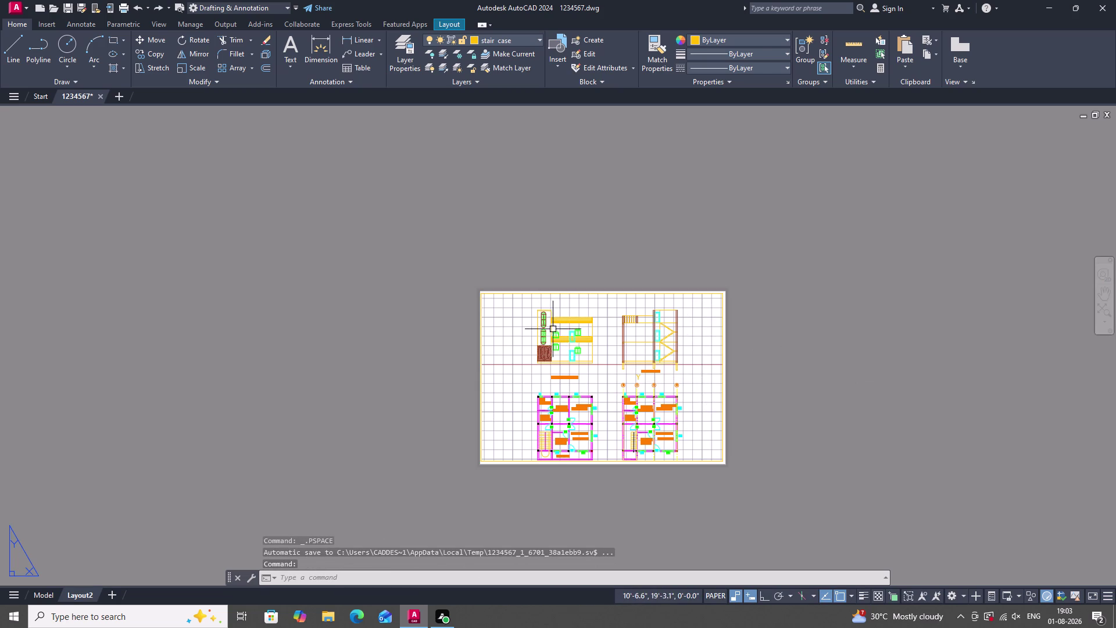
scroll(up, 3)
double_click(546, 343)
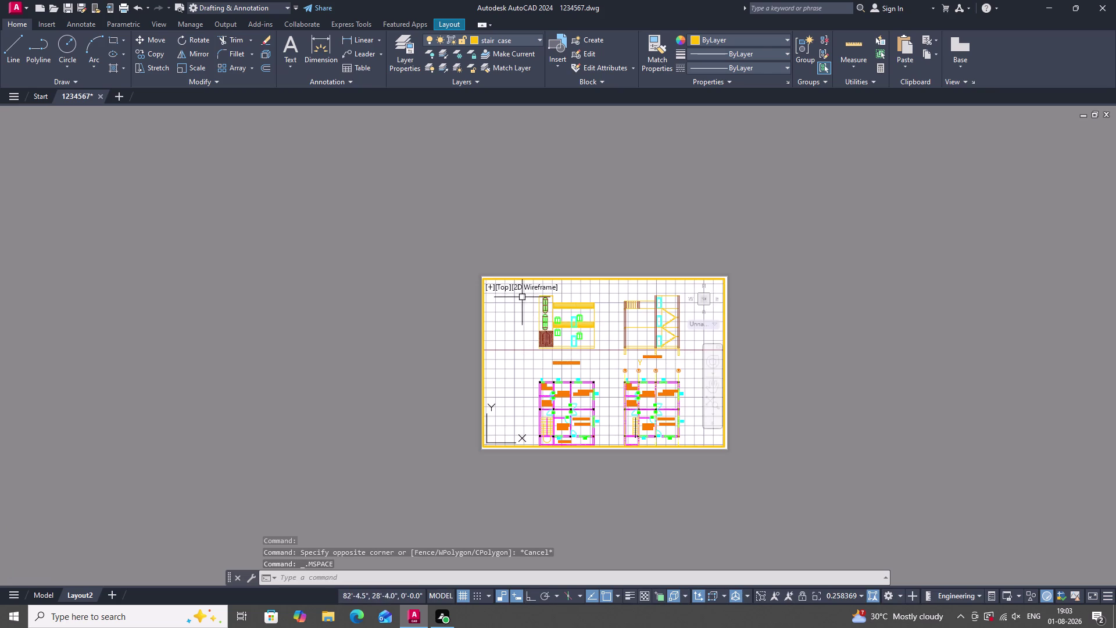
scroll(down, 3)
scroll(up, 3)
scroll(down, 3)
scroll(up, 3)
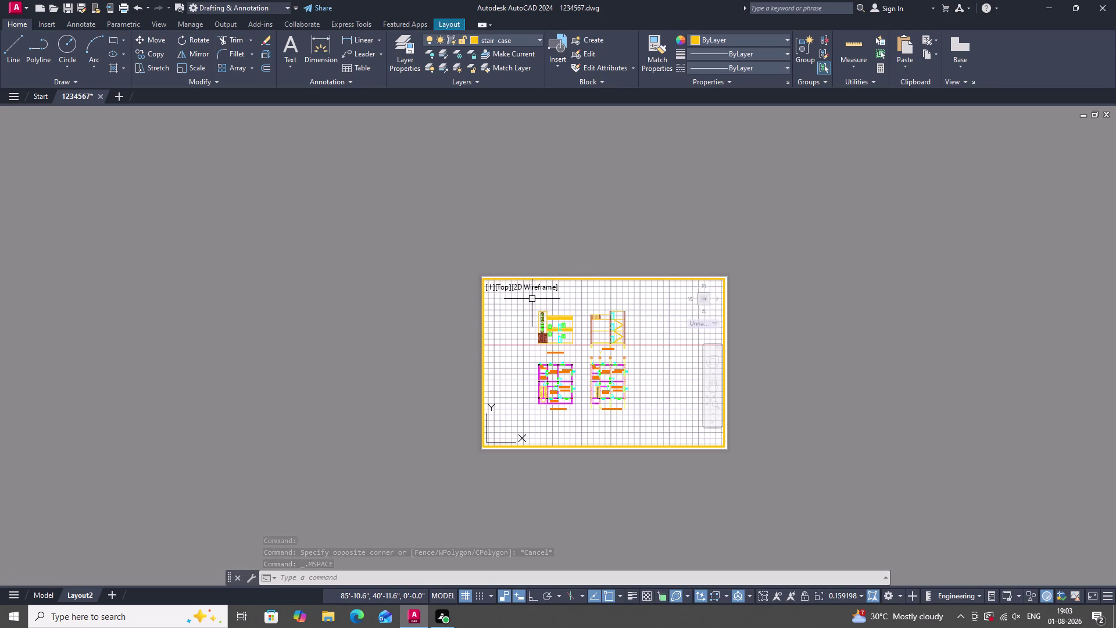
Zoom the viewport to fit all four selected house drawings and open Plot.
click(535, 298)
click(652, 425)
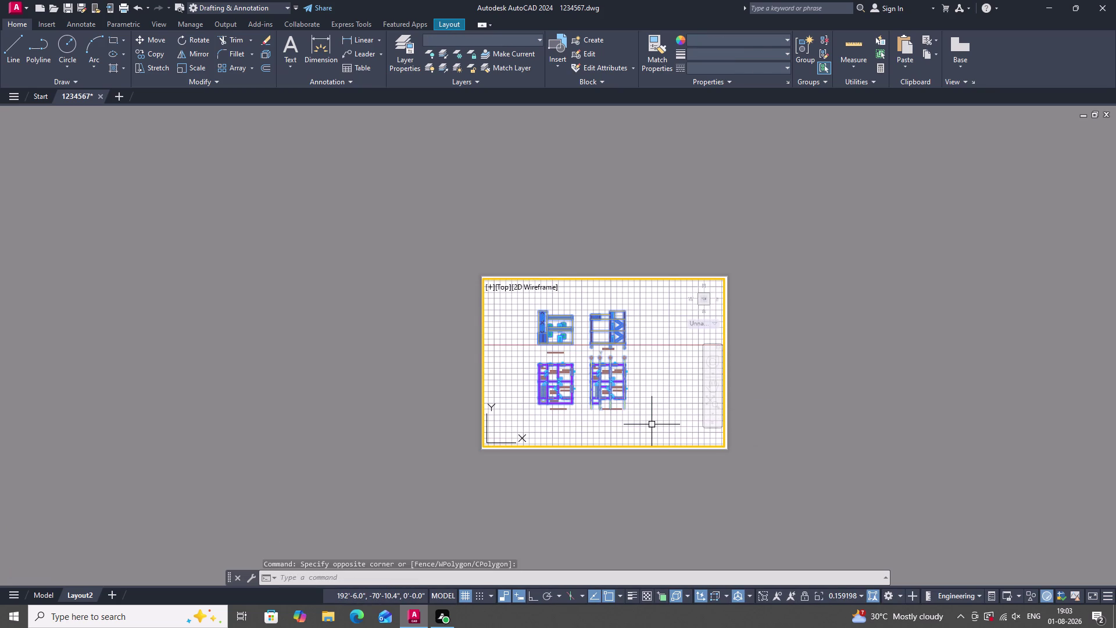
key(z)
key(Return)
key(o)
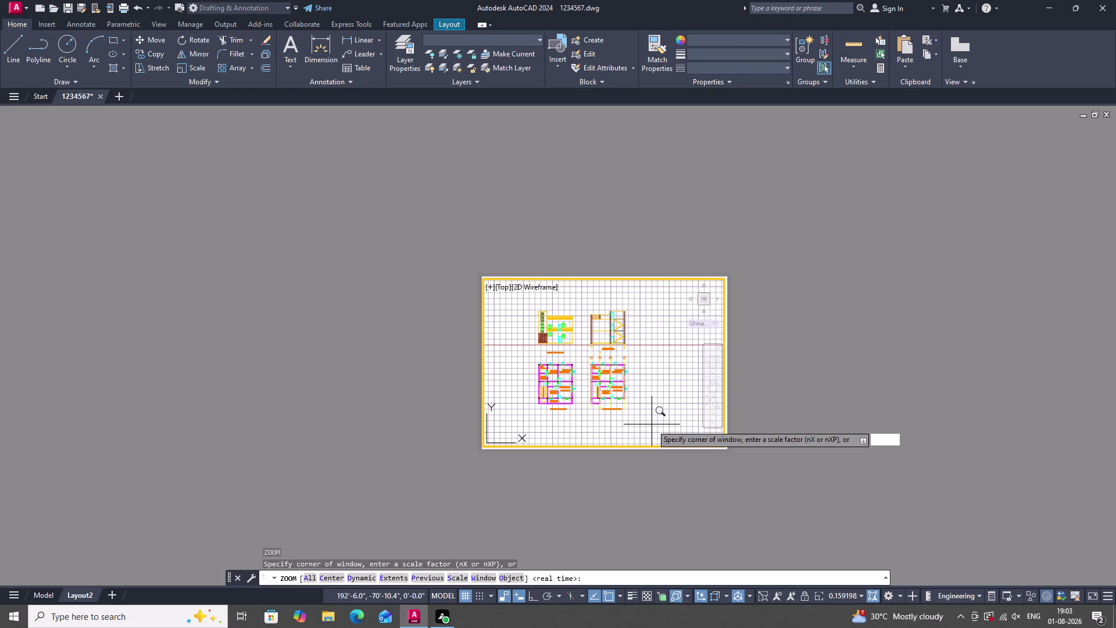
key(Return)
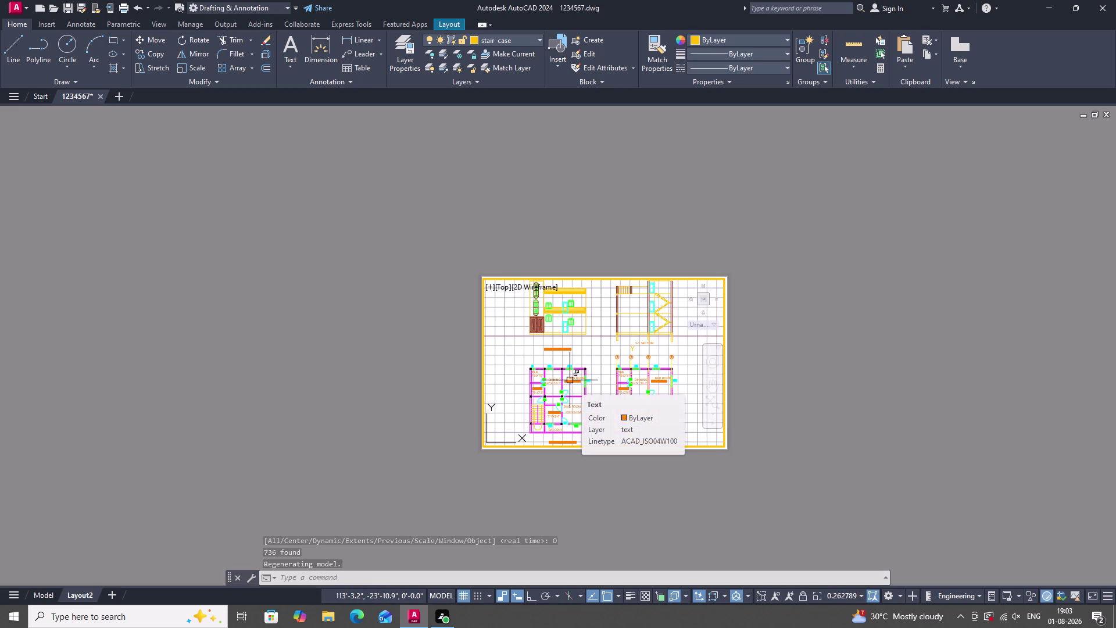
key(ctrl+p)
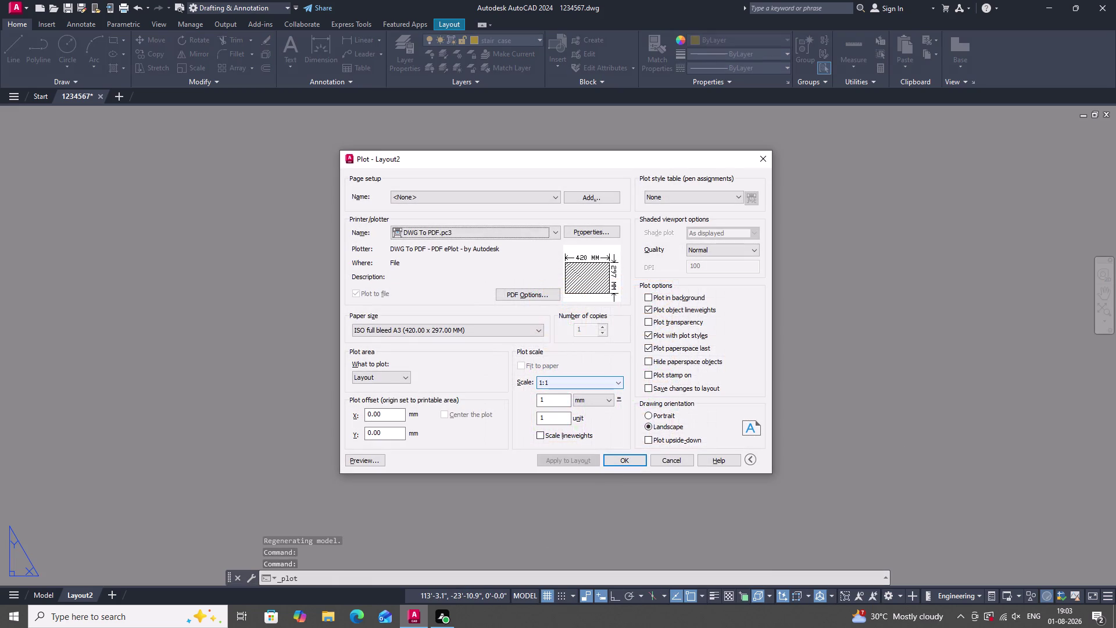
Preview the Layout2 sheet, then return to plot settings.
click(367, 456)
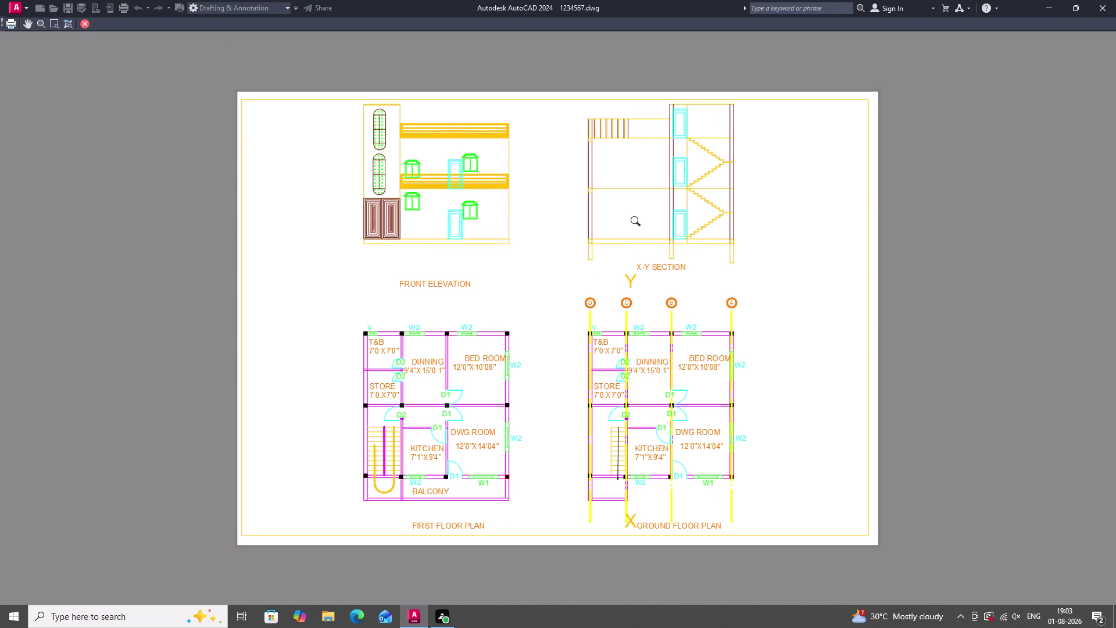
scroll(down, 3)
scroll(up, 3)
scroll(down, 3)
scroll(up, 3)
scroll(down, 3)
scroll(up, 3)
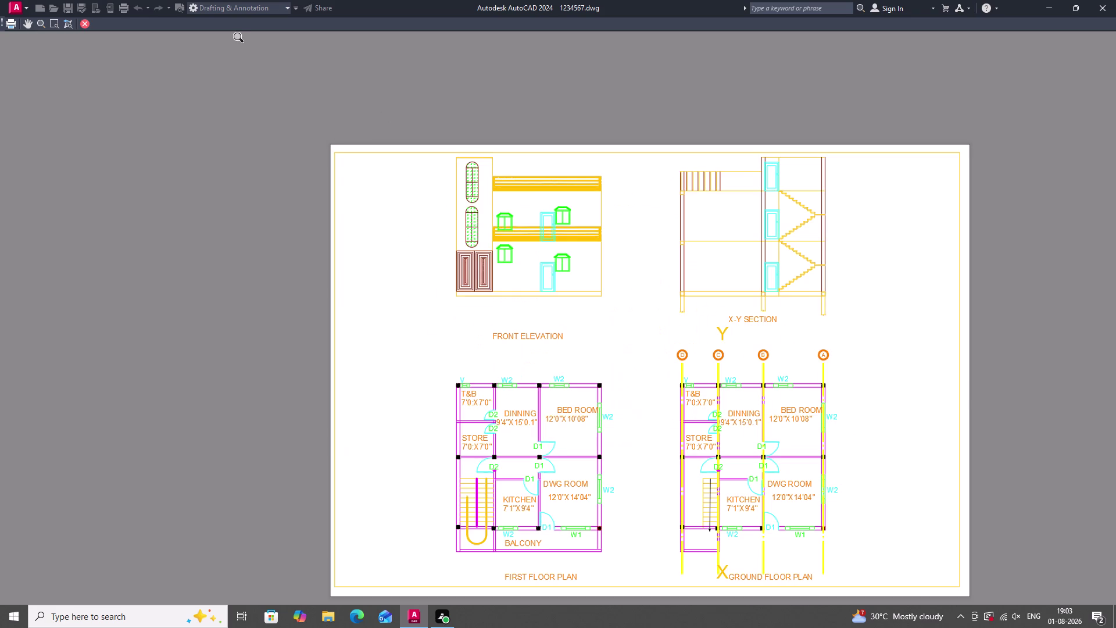
click(83, 22)
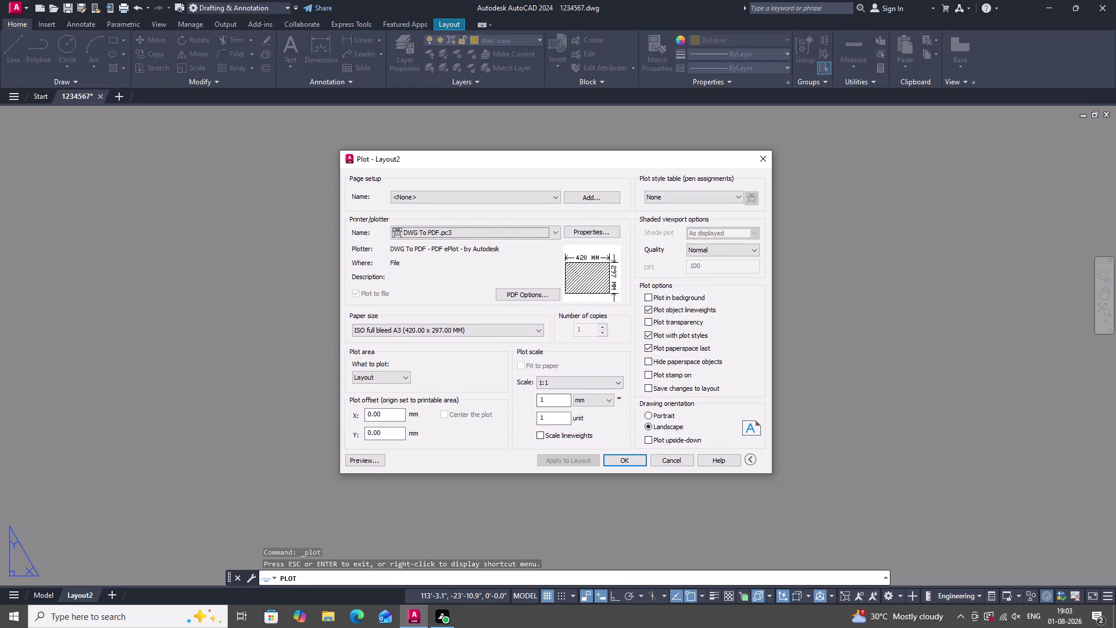
Abandon the PDF file save and Plot dialog, then preview the sheet again.
click(636, 459)
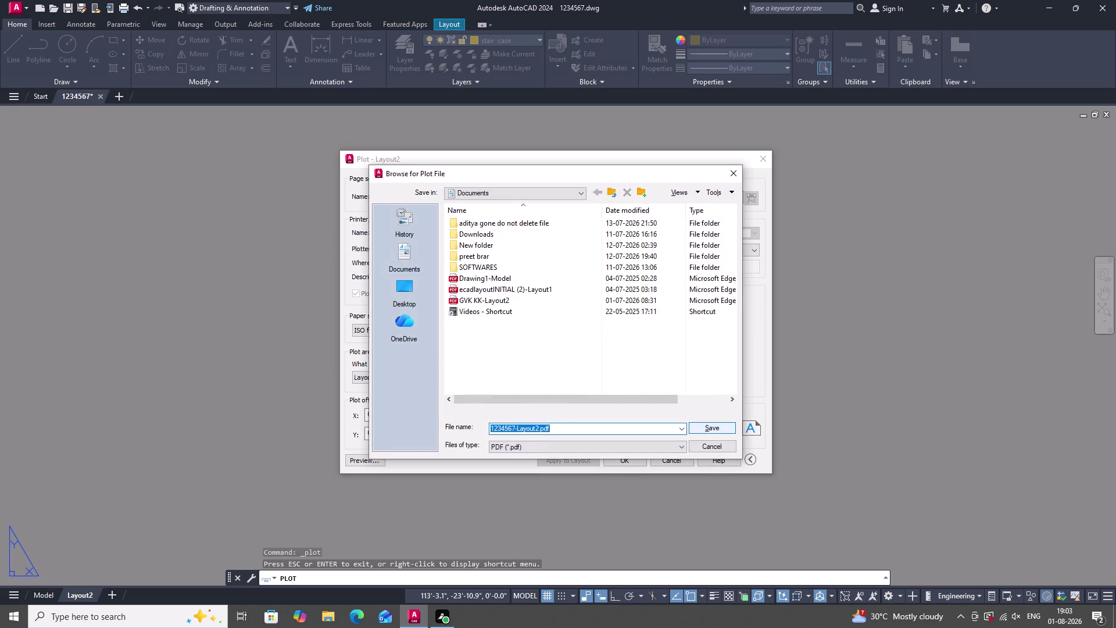
click(726, 179)
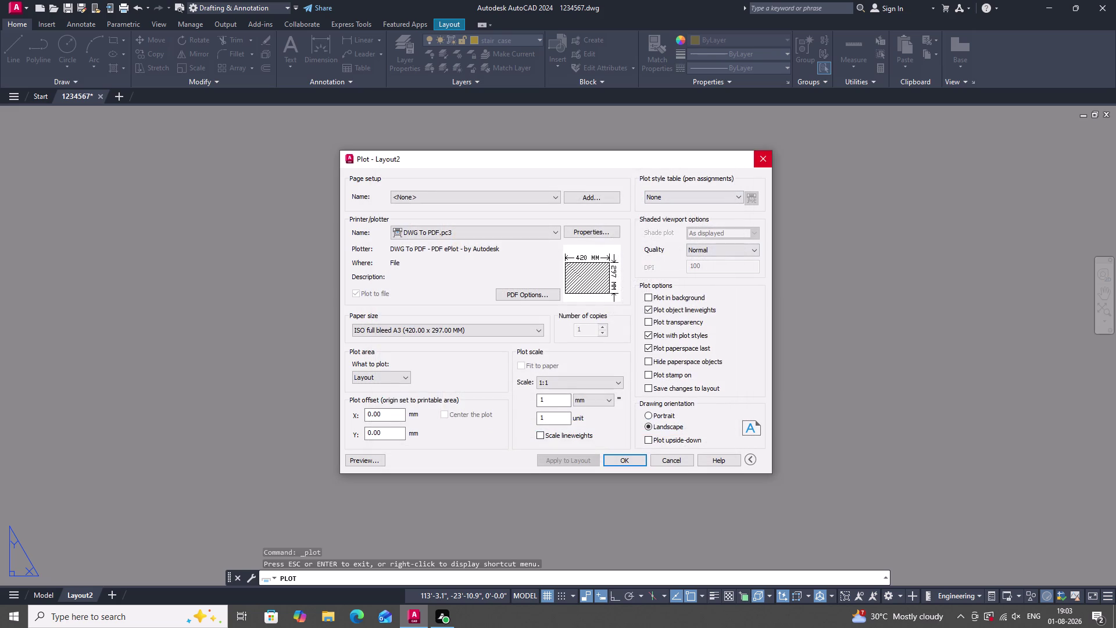
click(764, 160)
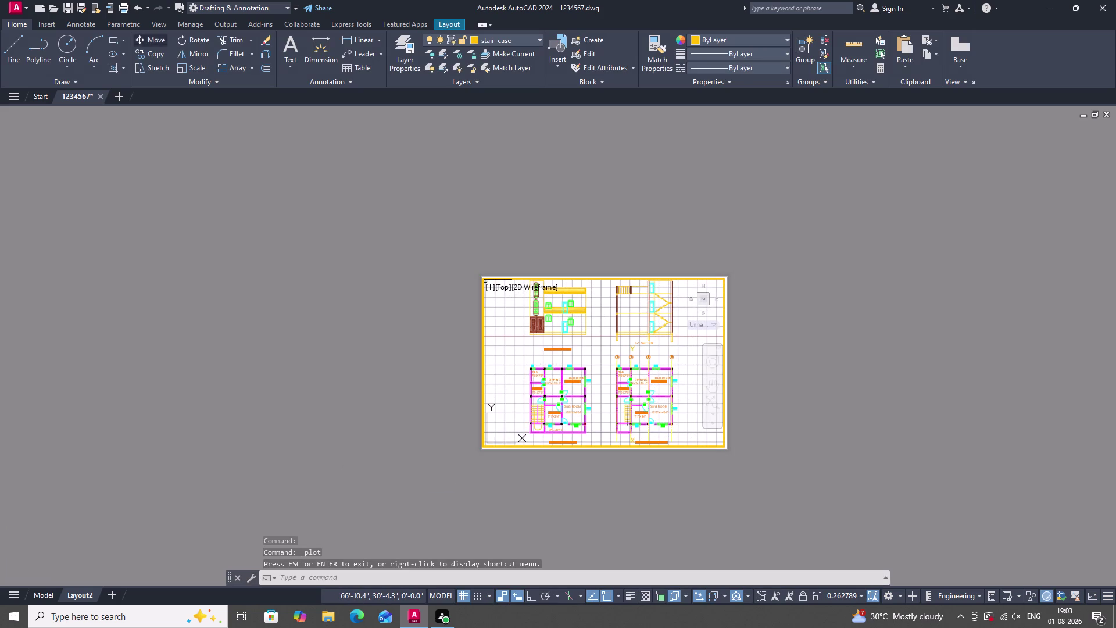
key(ctrl+p)
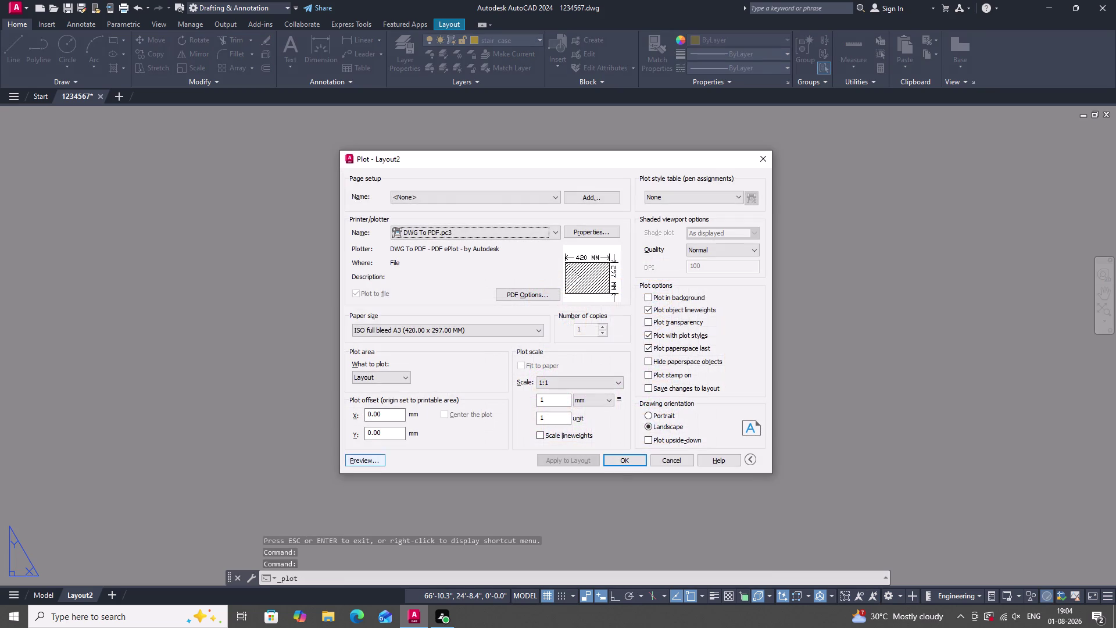
click(369, 459)
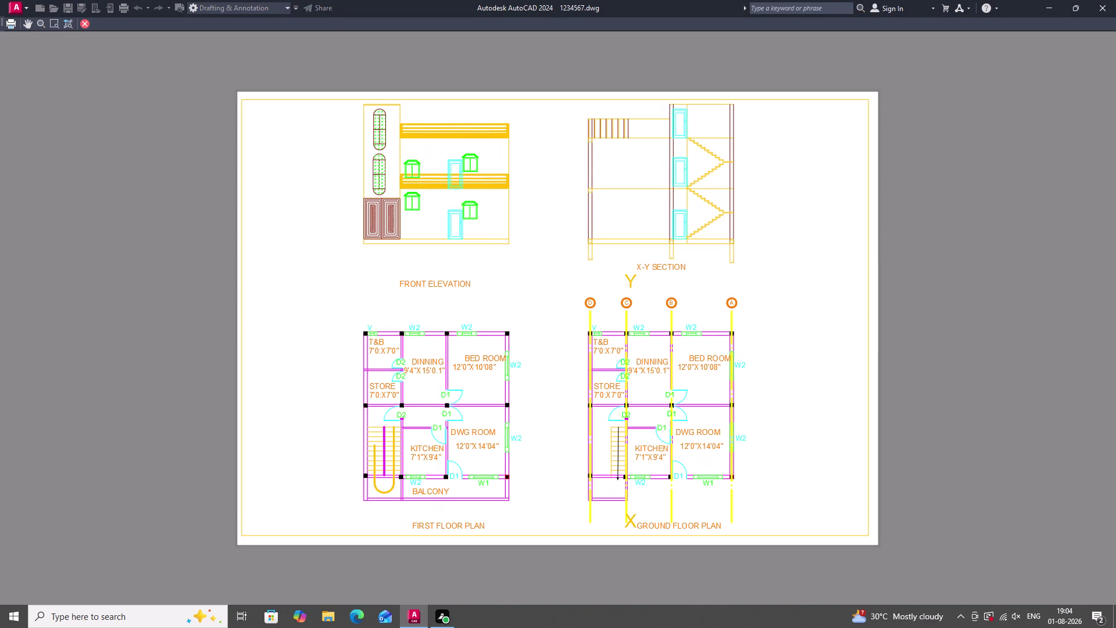